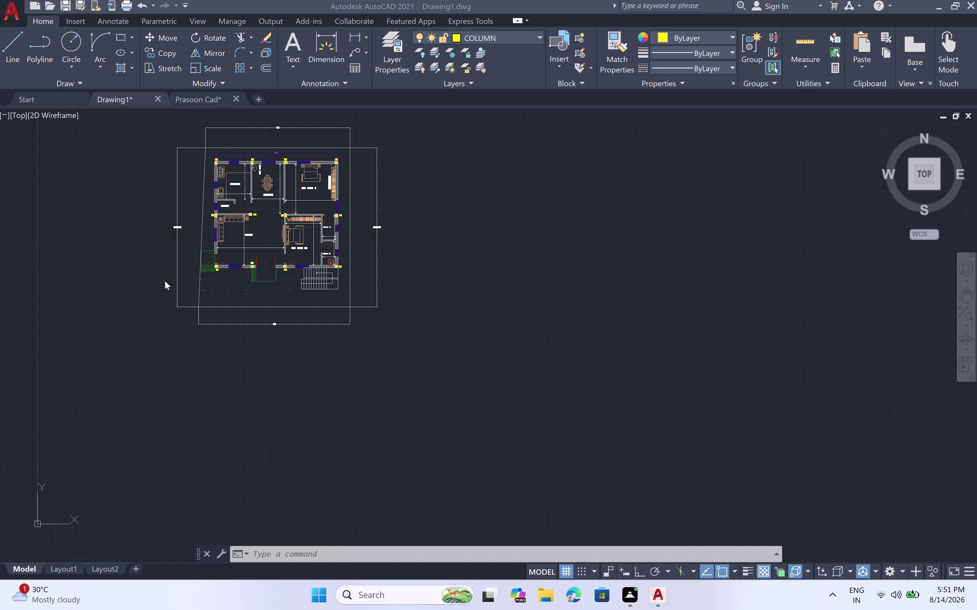
Zoom out to the full plan, then zoom in on the bottom-wall opening between the C3 columns.
scroll(up, 3)
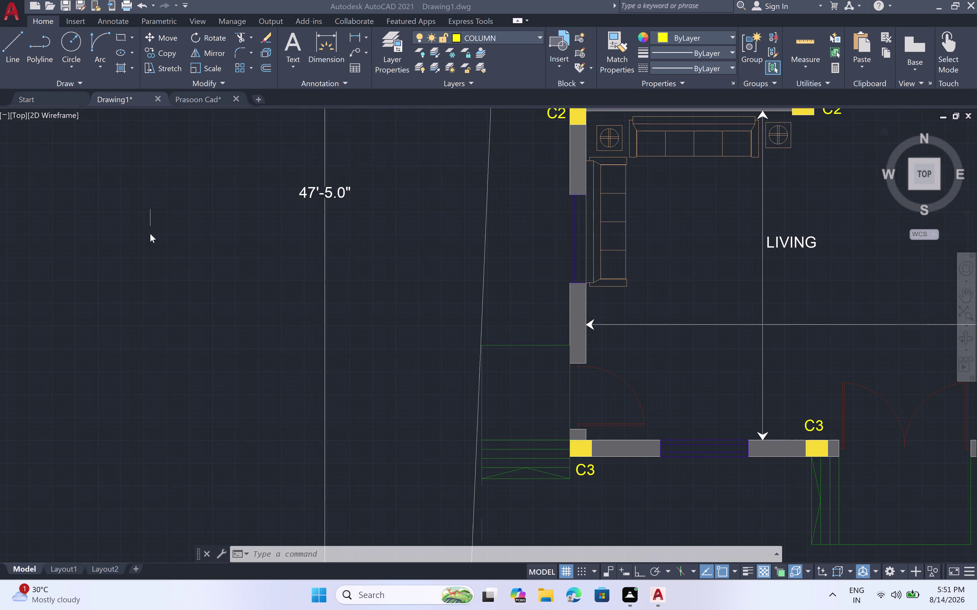
scroll(up, 3)
scroll(down, 3)
scroll(down, 3)
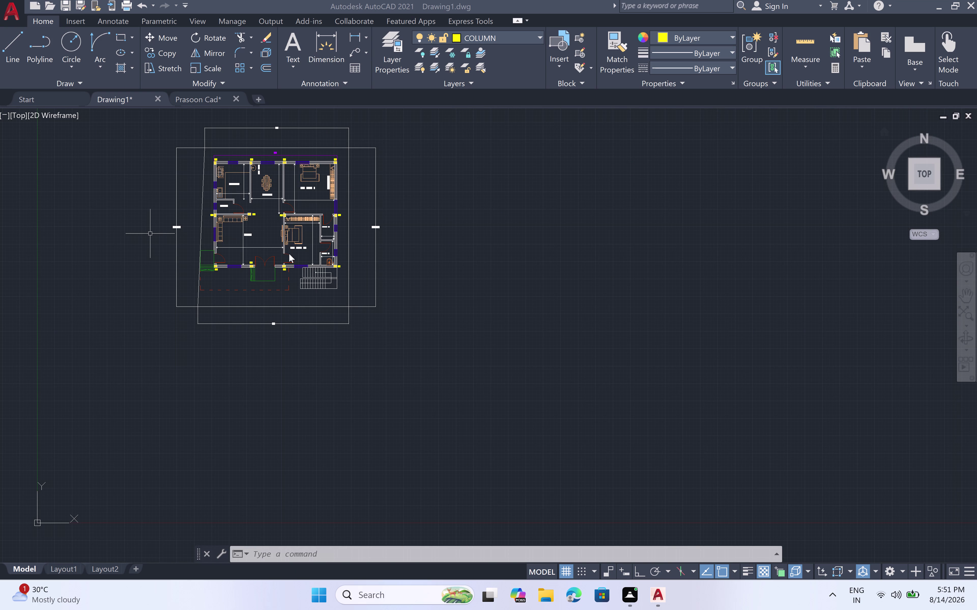
scroll(up, 3)
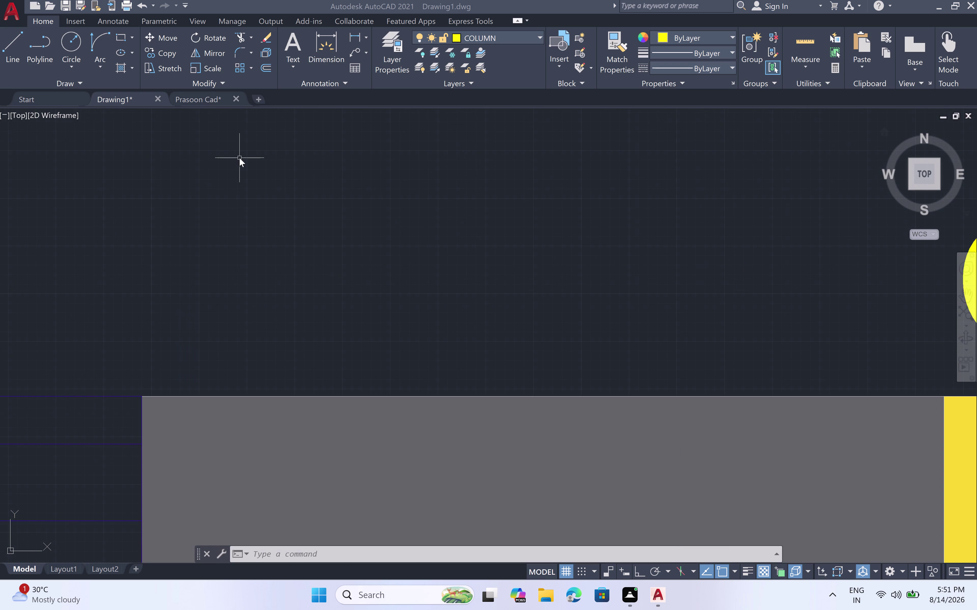
scroll(down, 3)
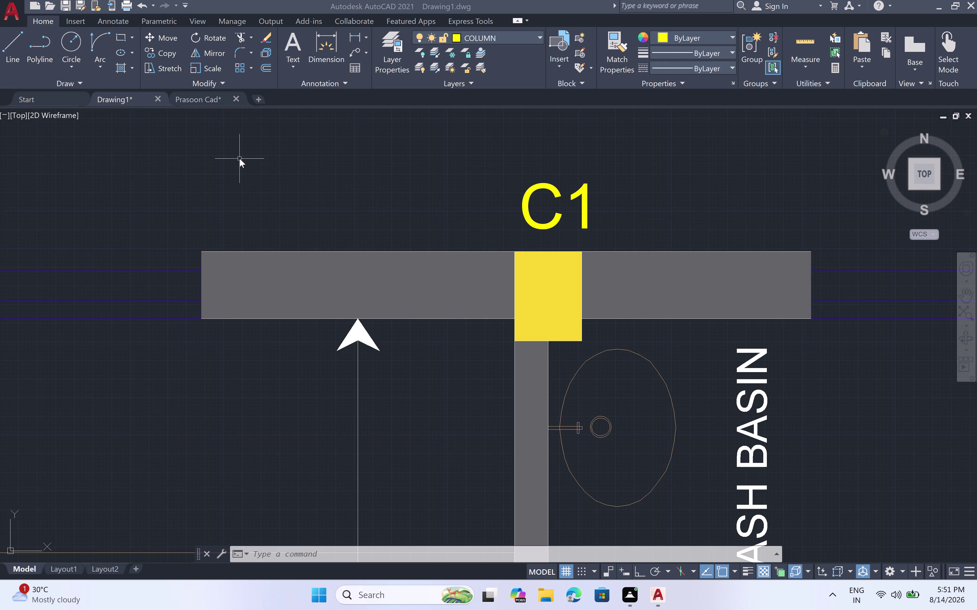
scroll(down, 3)
scroll(down, 3)
scroll(down, 3)
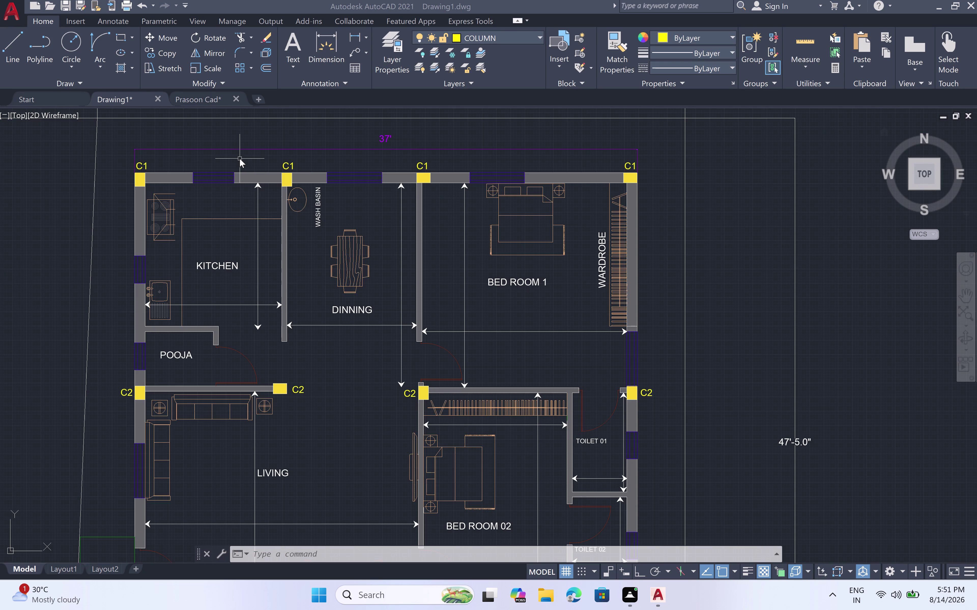
scroll(up, 3)
scroll(down, 3)
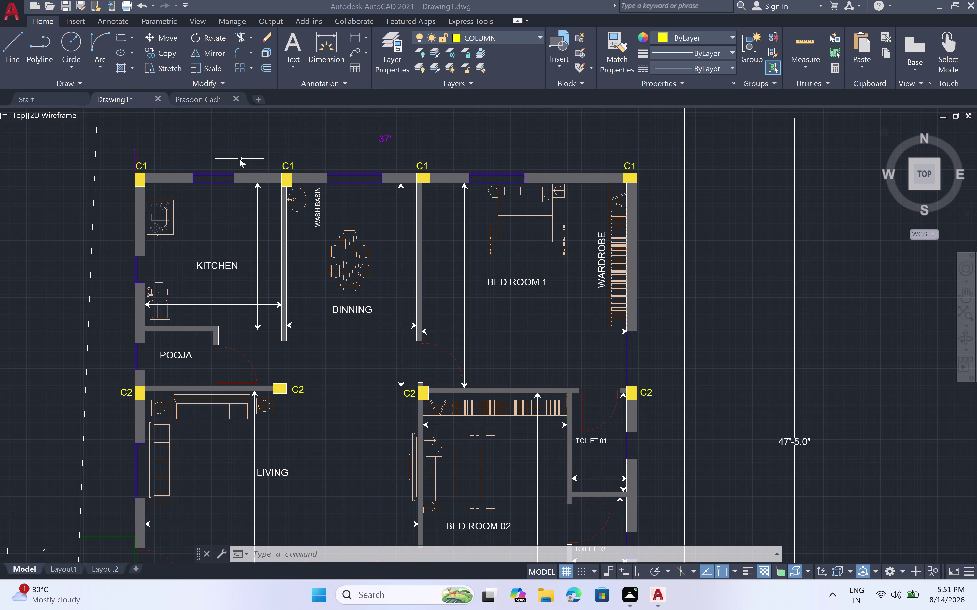
scroll(up, 3)
scroll(down, 3)
scroll(down, 3)
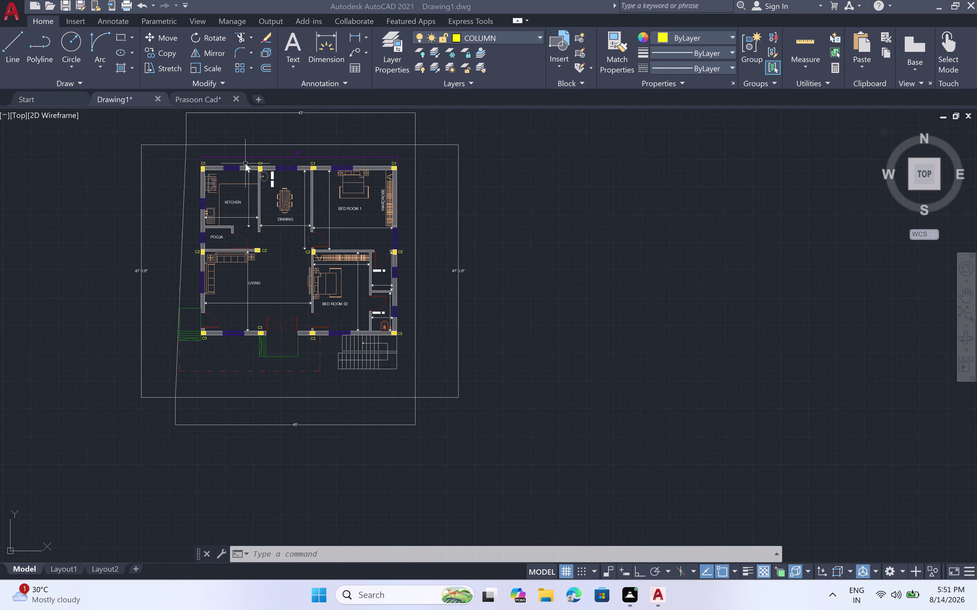
scroll(down, 3)
scroll(up, 3)
scroll(down, 3)
scroll(up, 3)
scroll(down, 3)
scroll(up, 3)
scroll(down, 3)
scroll(up, 3)
scroll(down, 3)
scroll(up, 3)
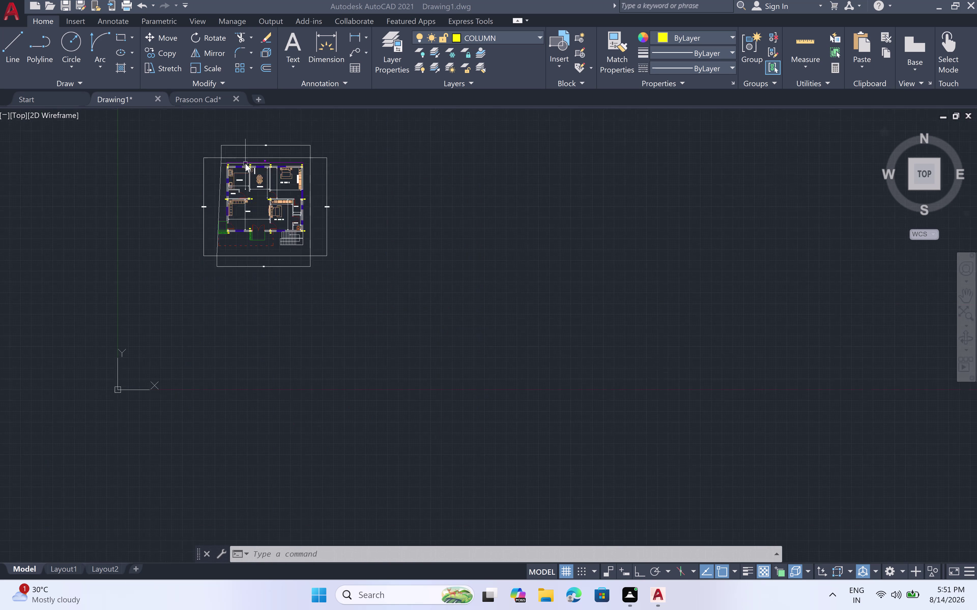
scroll(up, 3)
scroll(down, 3)
scroll(up, 3)
scroll(down, 3)
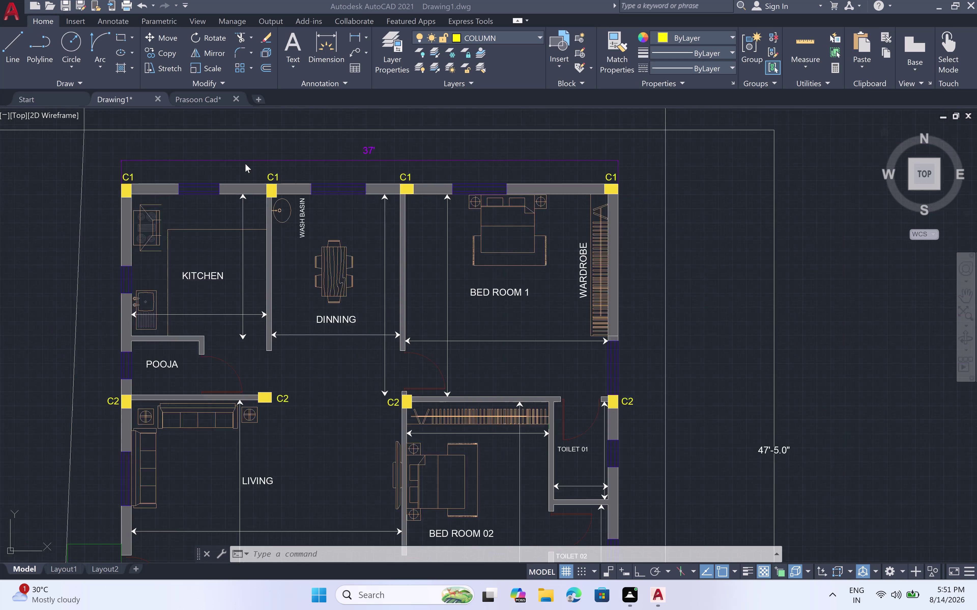
scroll(up, 3)
scroll(down, 3)
scroll(up, 3)
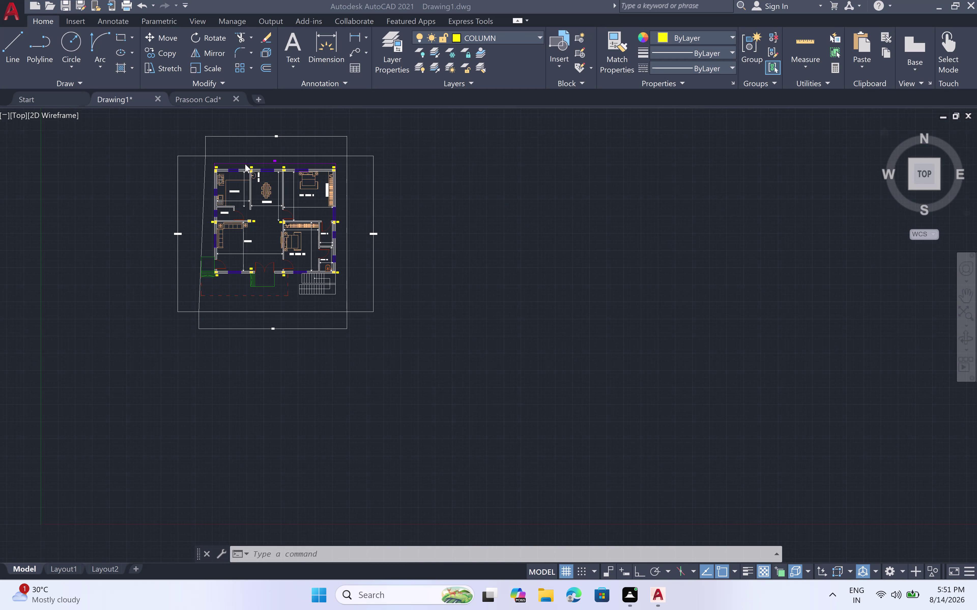
scroll(up, 3)
scroll(down, 3)
scroll(up, 3)
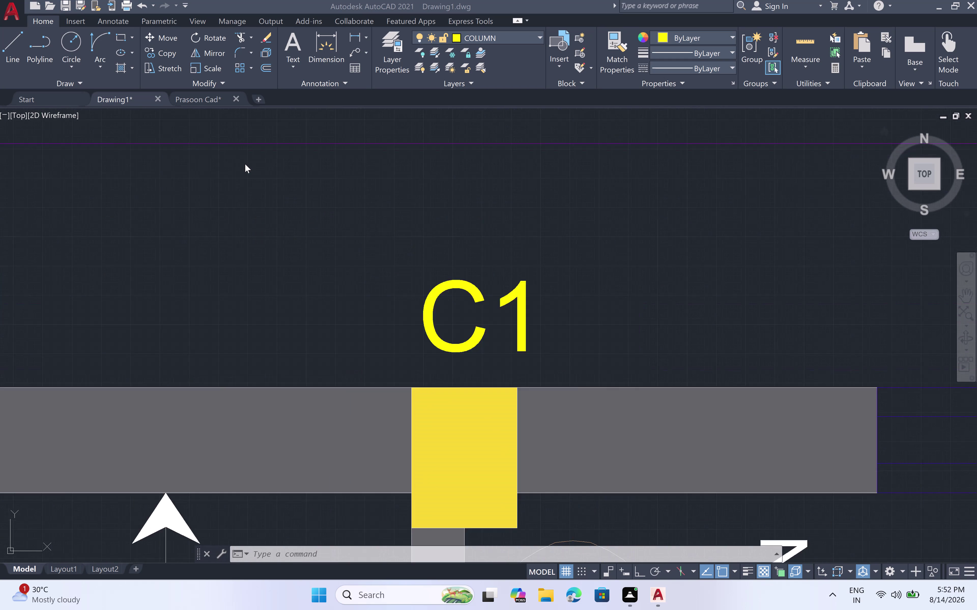
scroll(down, 3)
scroll(up, 3)
scroll(down, 3)
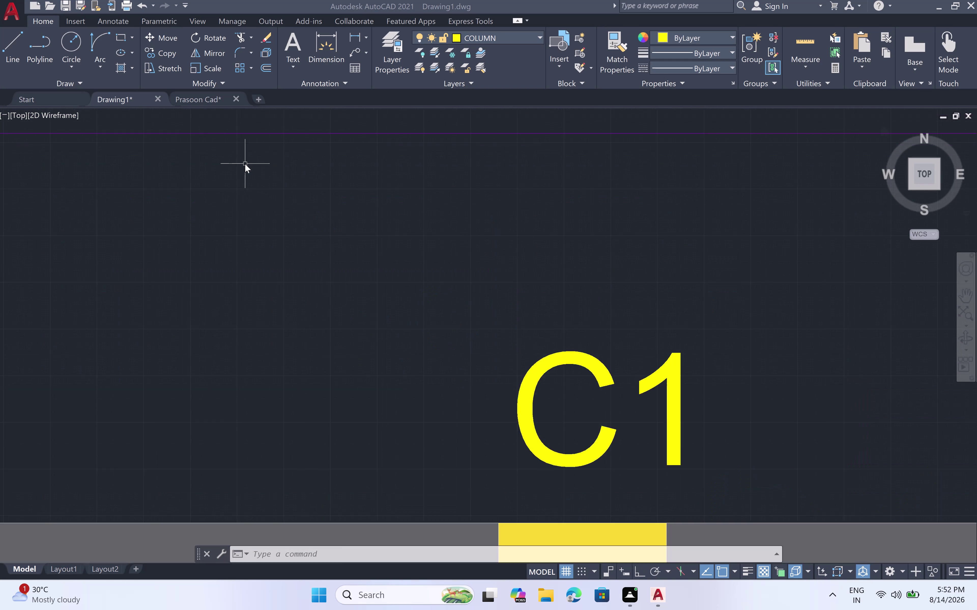
scroll(down, 3)
scroll(up, 3)
scroll(down, 3)
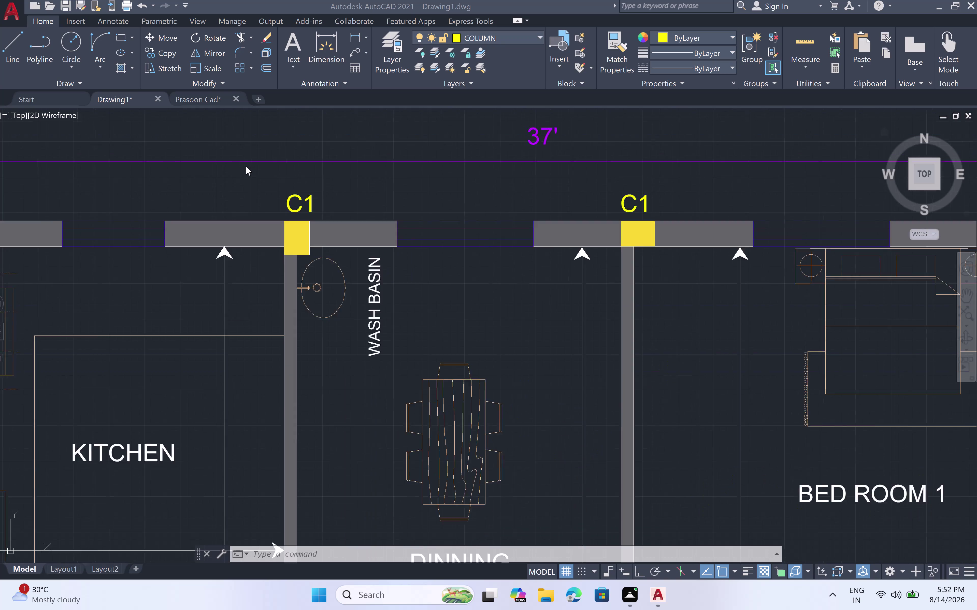
scroll(up, 3)
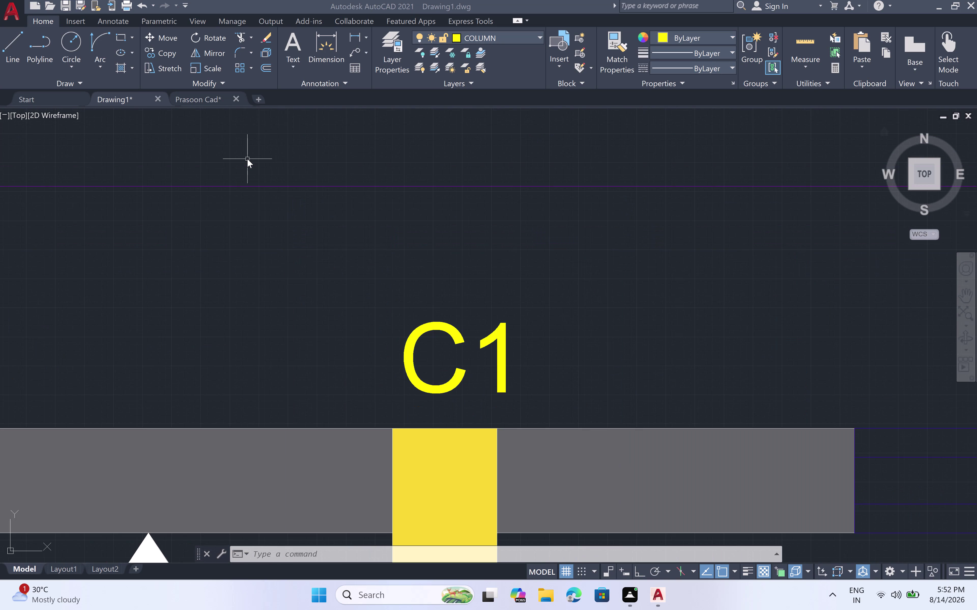
scroll(up, 3)
scroll(up, 3)
scroll(down, 3)
scroll(up, 3)
scroll(down, 3)
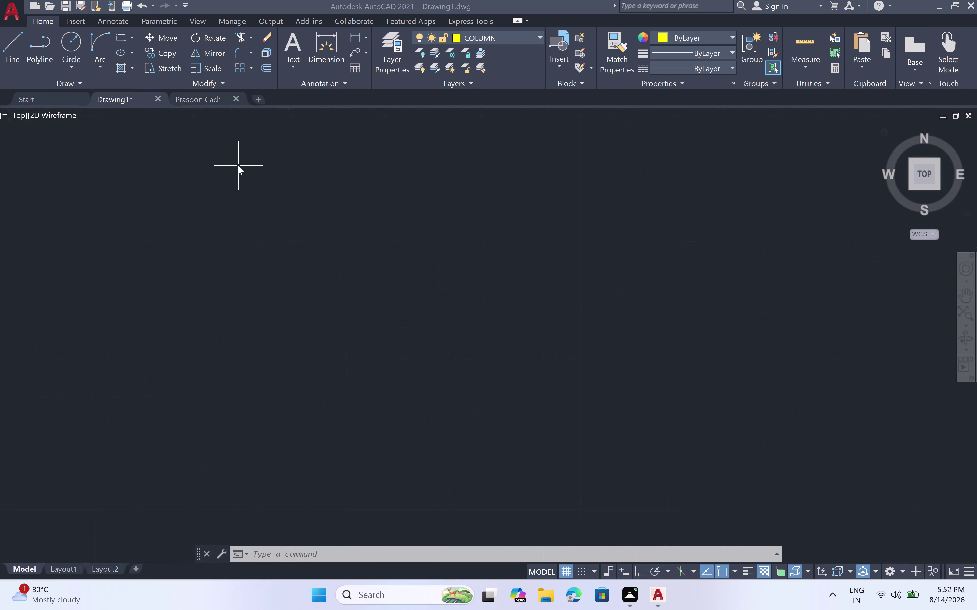
scroll(down, 3)
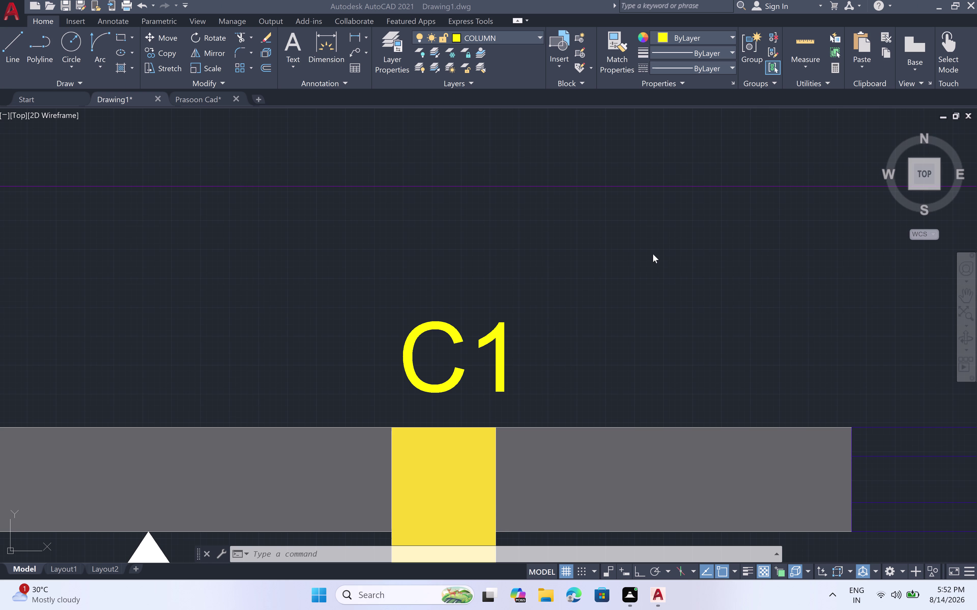
scroll(down, 3)
scroll(down, 3)
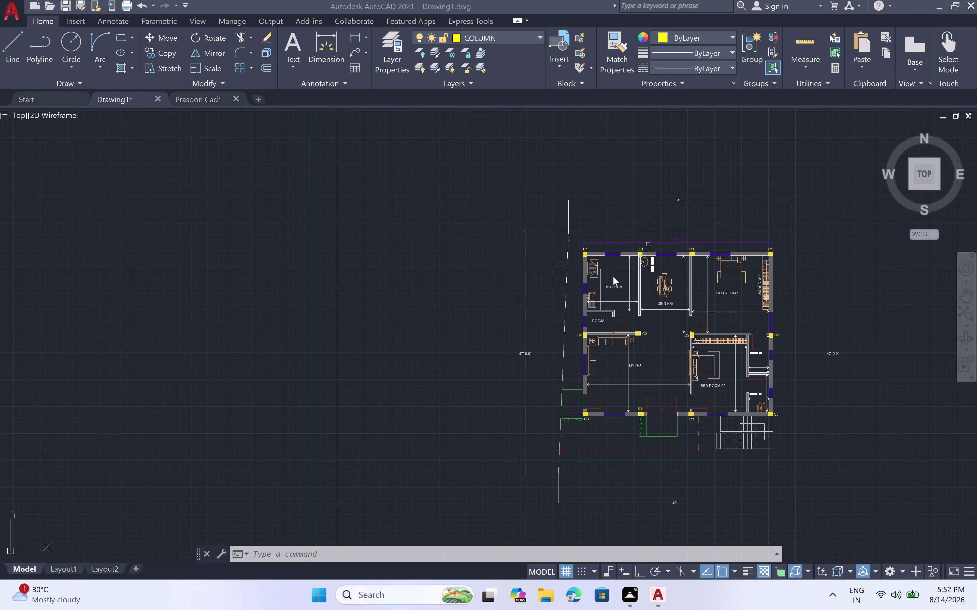
scroll(up, 3)
scroll(down, 3)
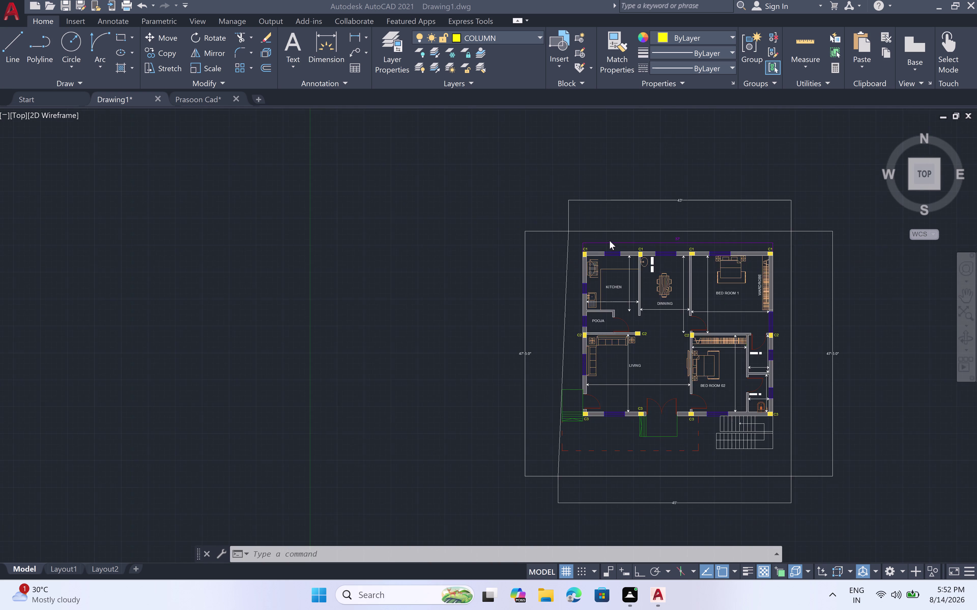
scroll(up, 3)
scroll(up, 3)
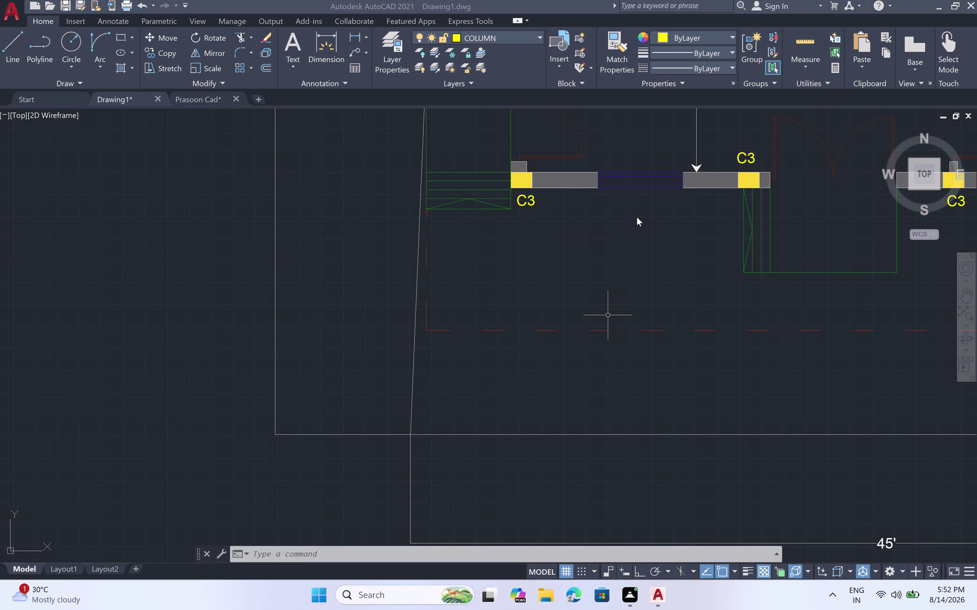
scroll(down, 3)
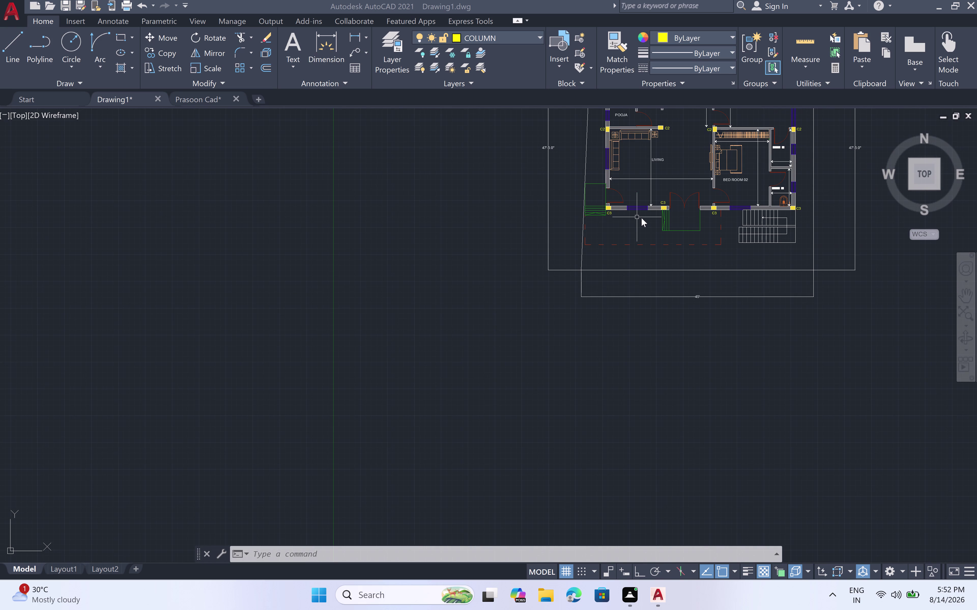
scroll(up, 3)
scroll(up, 3)
Start the multiline text command with MT.
text(M)
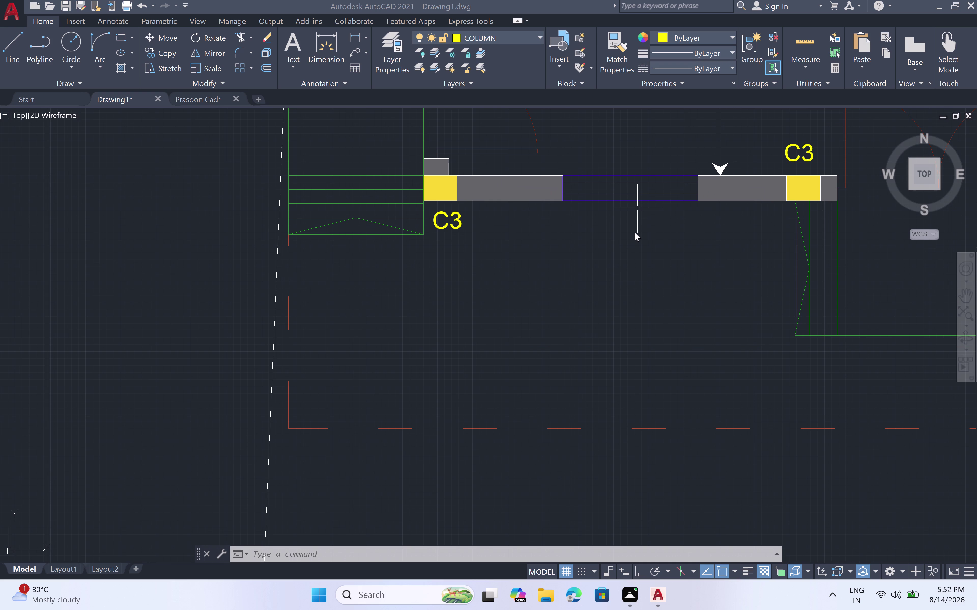
text(T)
key(space)
Draw a text box near the C3 opening and type W1.
click(263, 553)
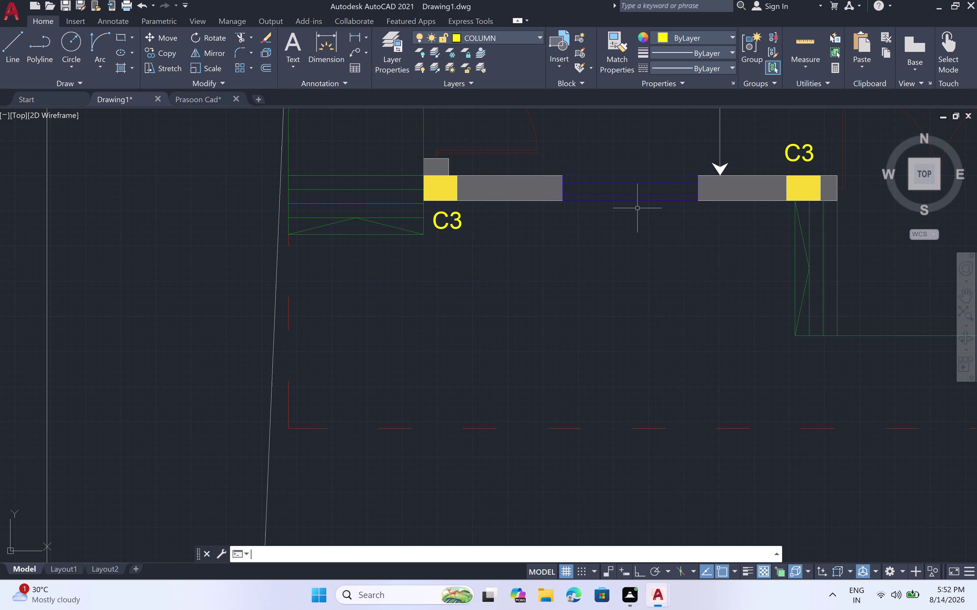
text(MT)
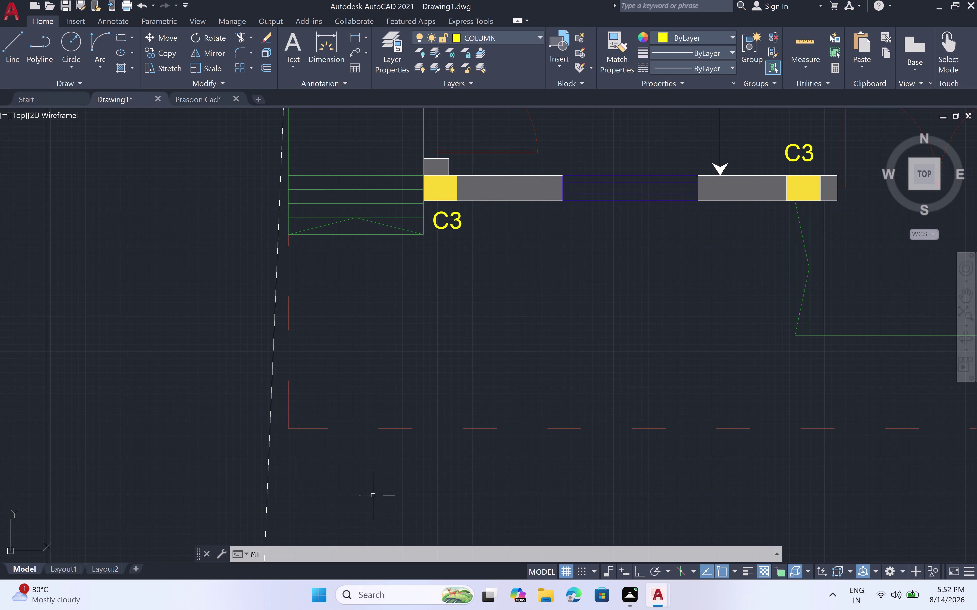
key(space)
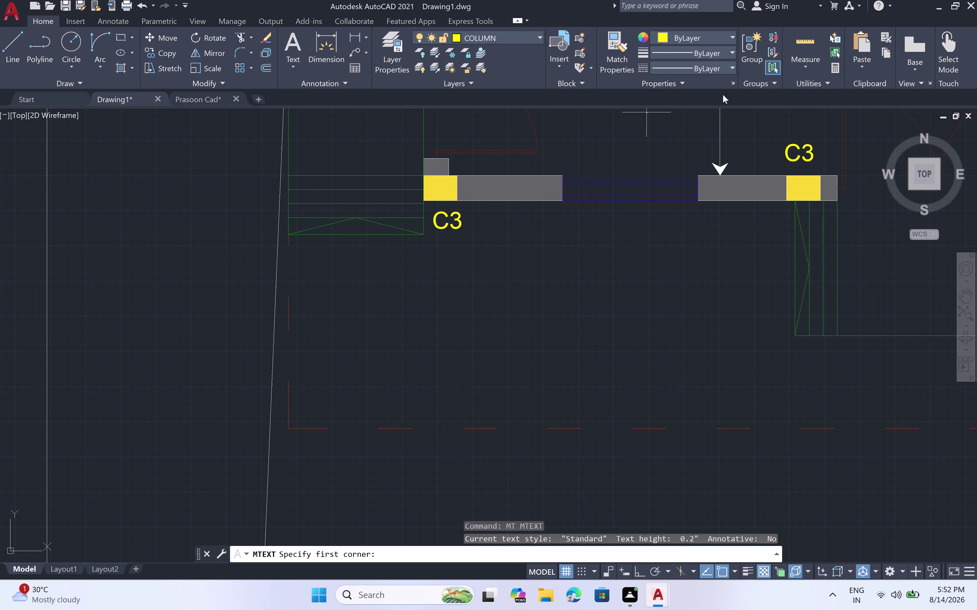
click(599, 219)
click(655, 259)
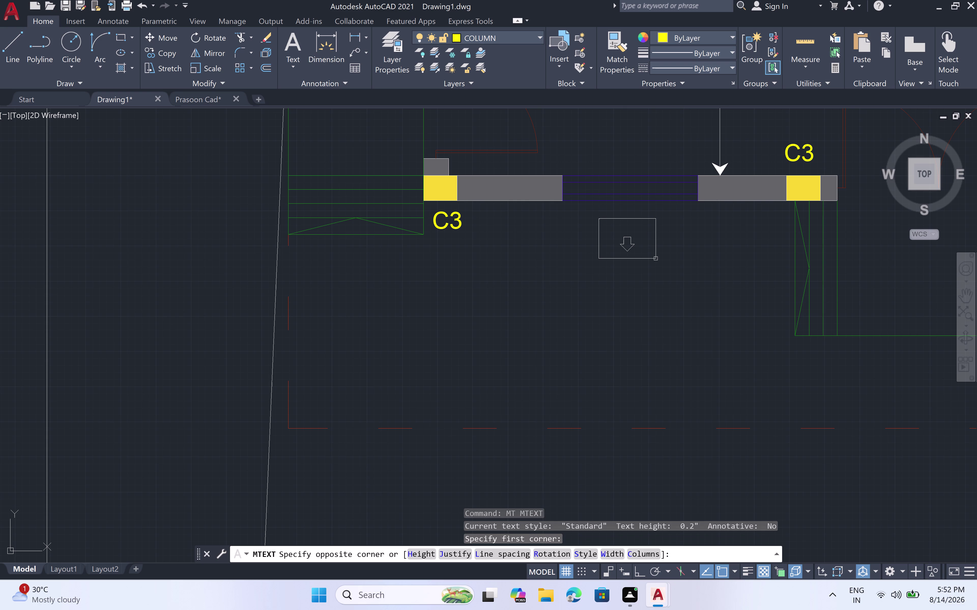
key(w)
key(1)
key(space)
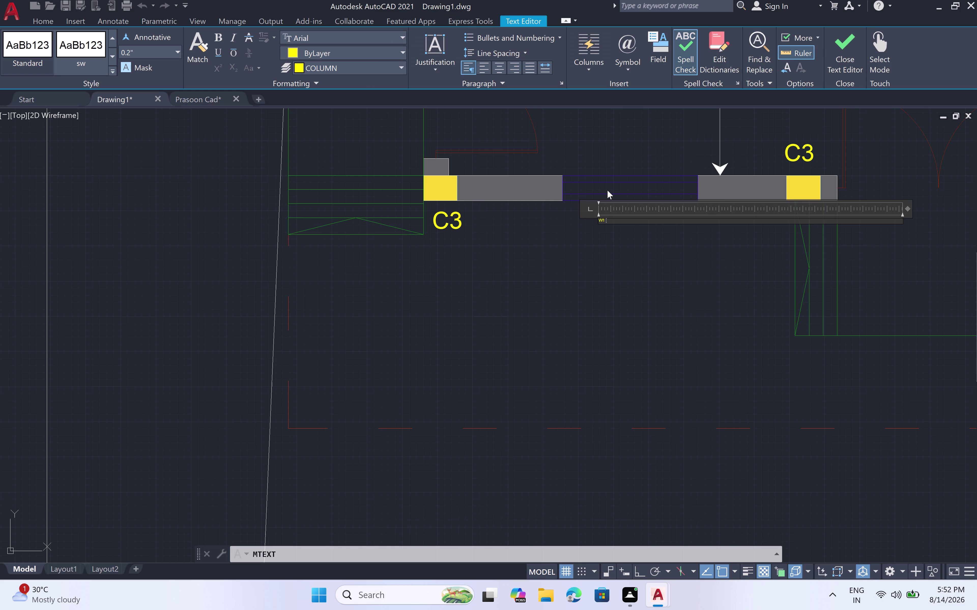
Erase the W1 text and close the editor, leaving the plan unchanged.
key(BackSpace)
key(BackSpace)
key(BackSpace)
key(Escape)
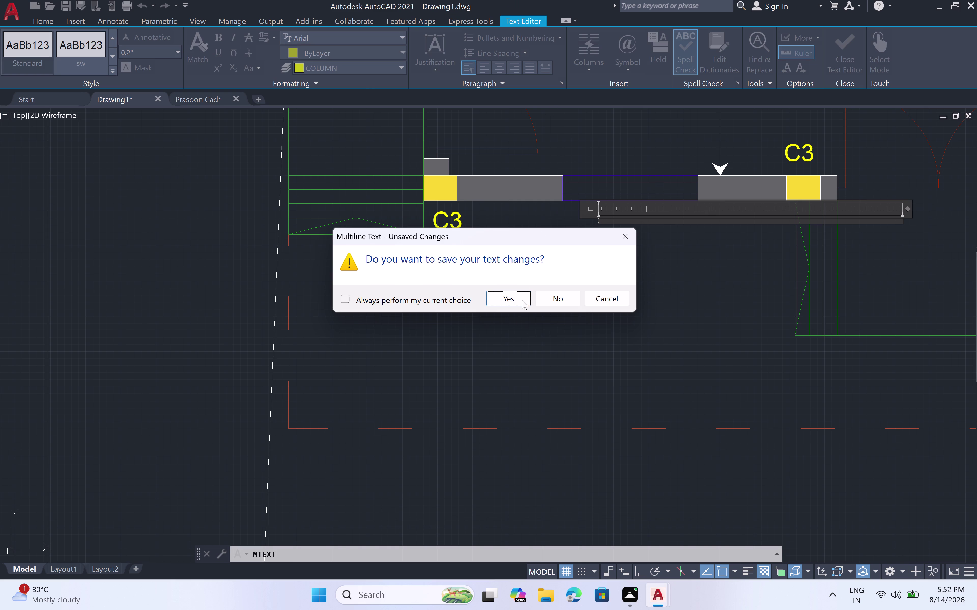
click(506, 302)
click(505, 300)
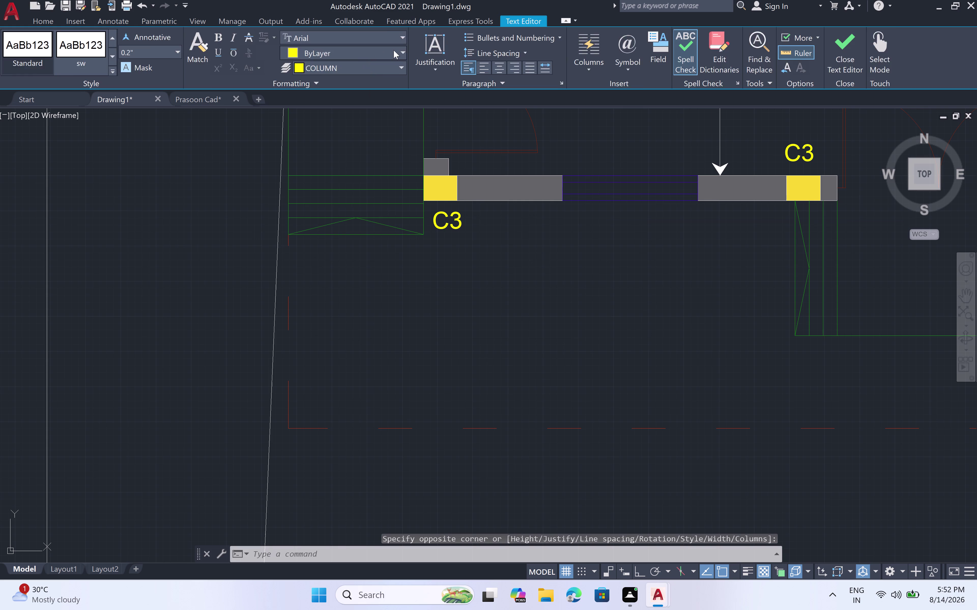
click(538, 35)
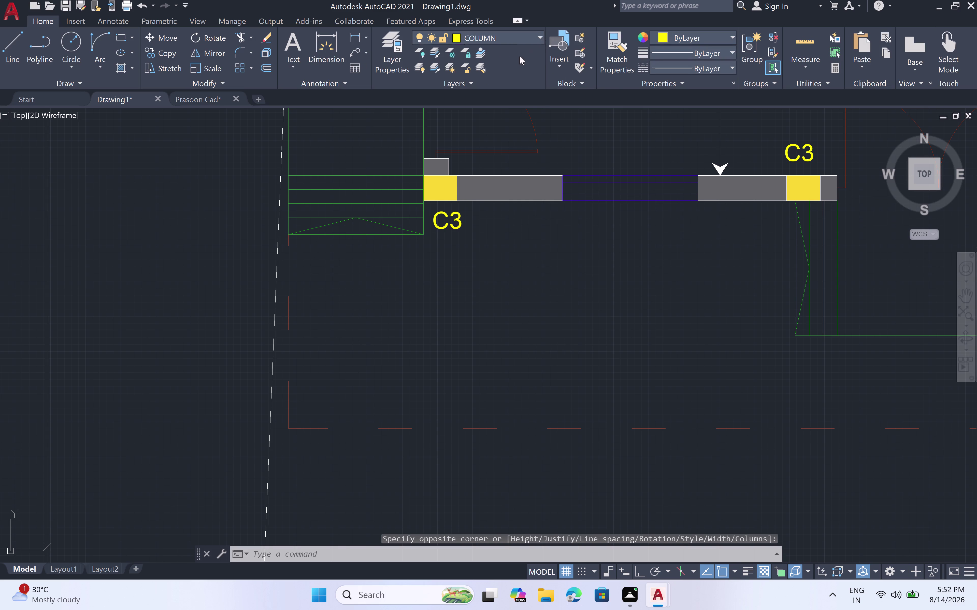
Make window the current layer and place a W1 multiline text label below the opening.
click(495, 194)
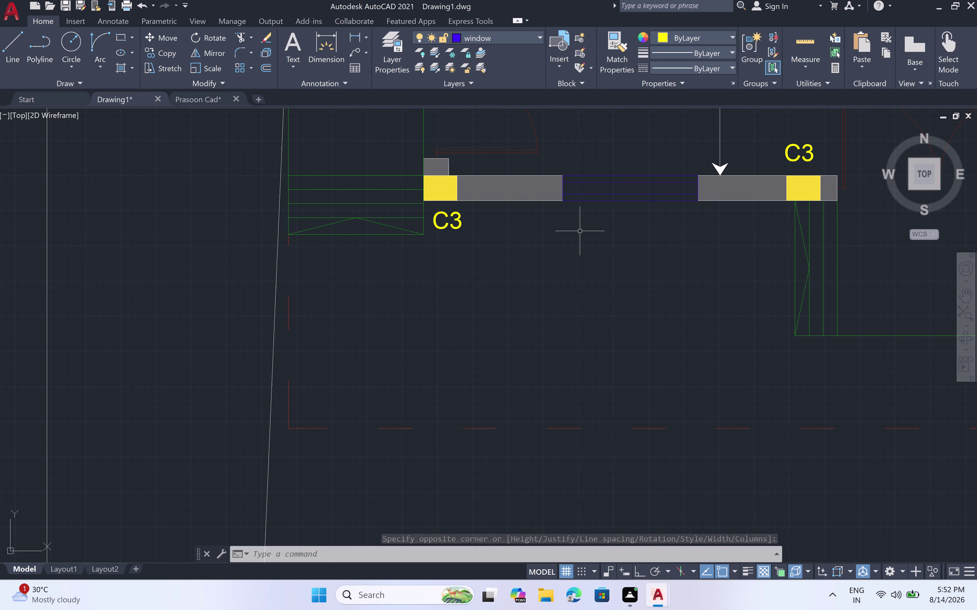
key(m)
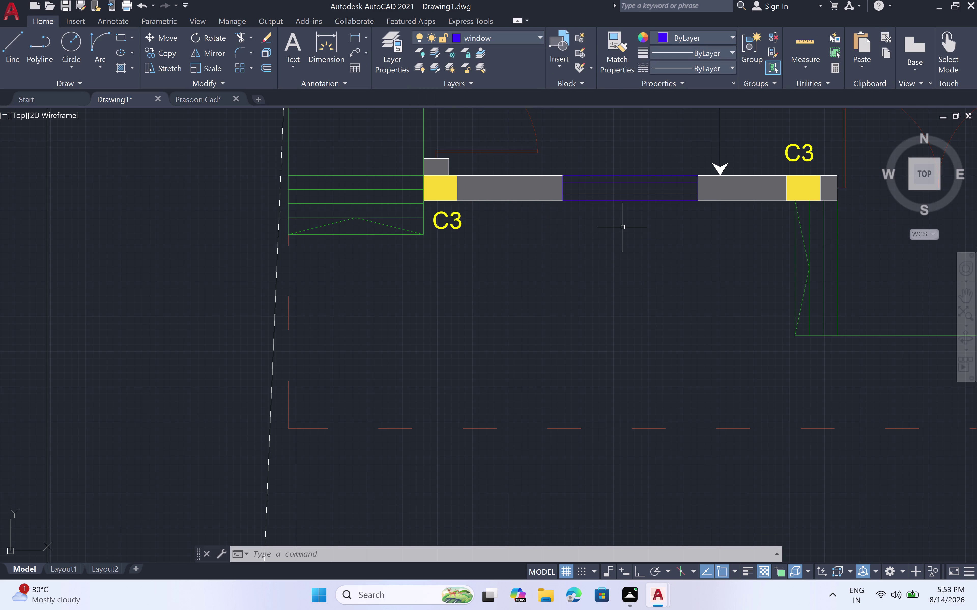
key(t)
key(space)
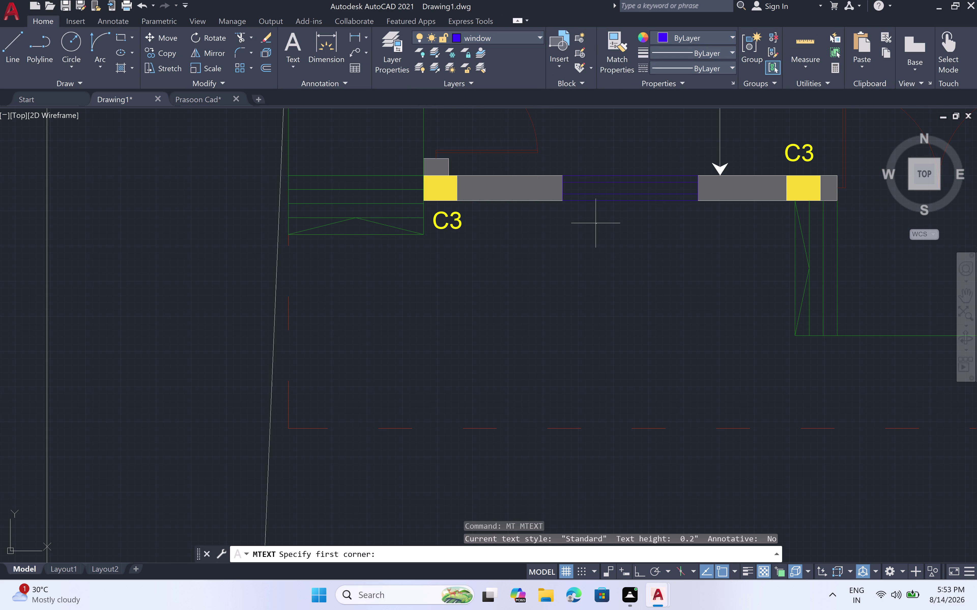
drag(593, 222, 596, 223)
click(662, 267)
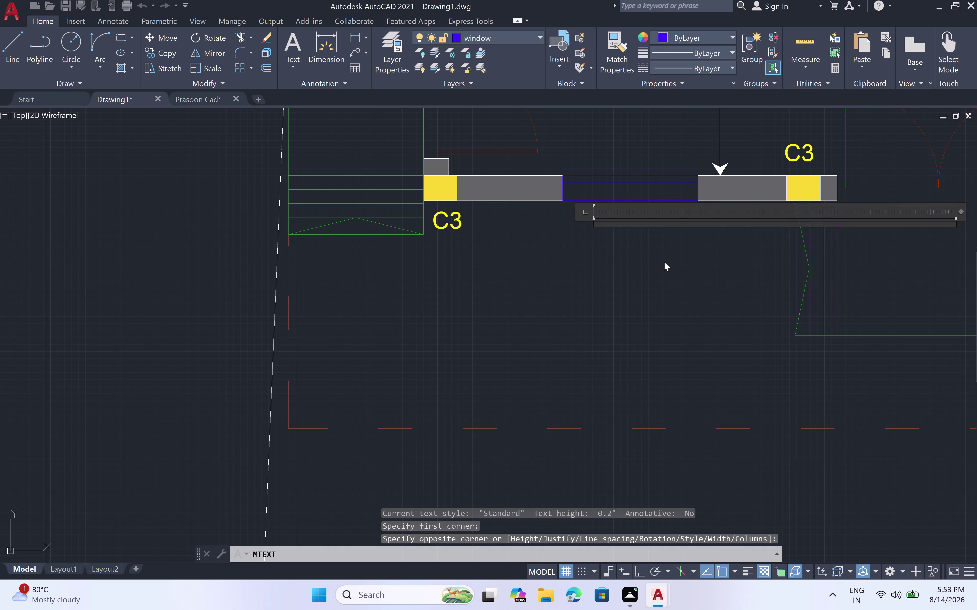
text(W1)
key(space)
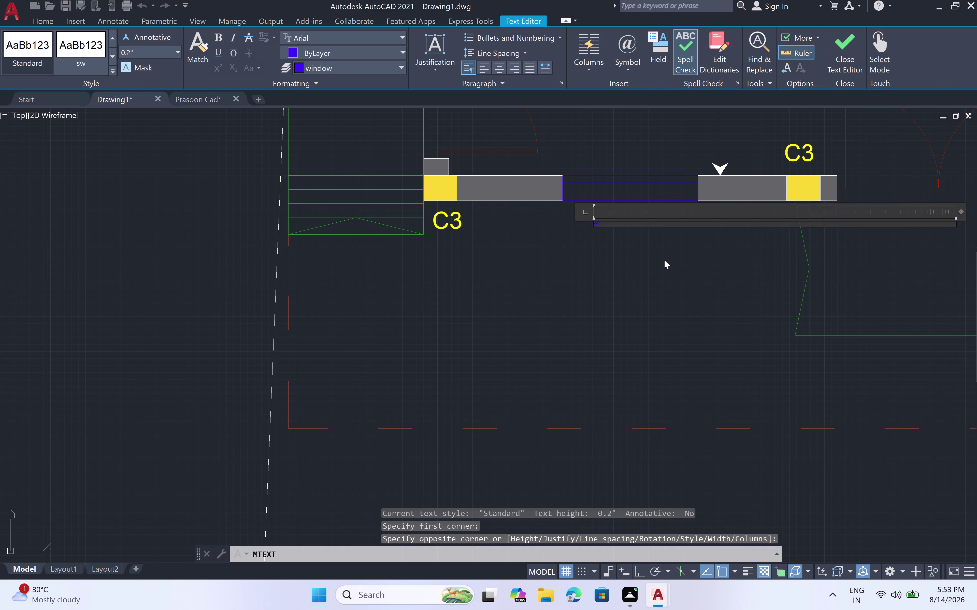
click(639, 250)
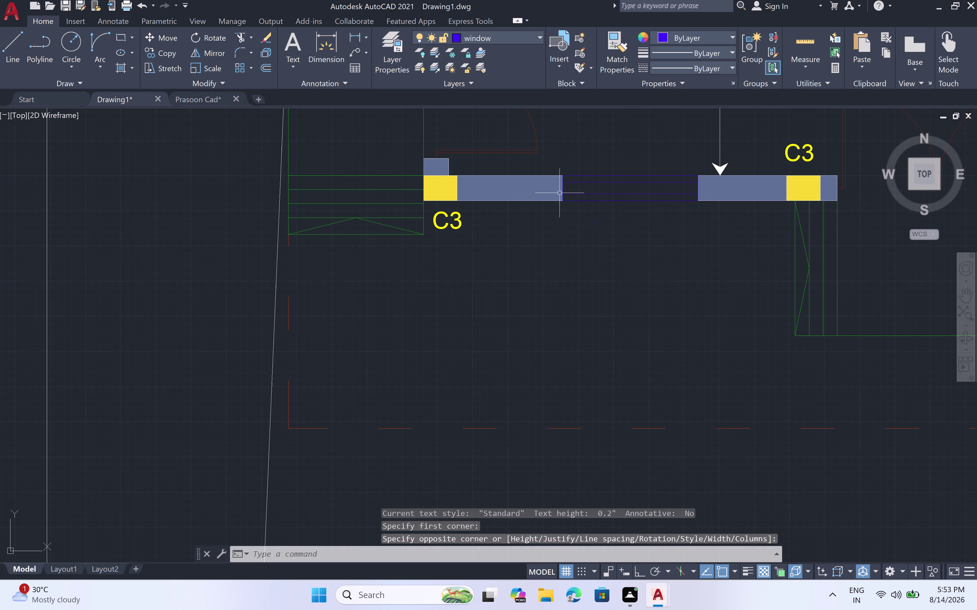
Select the W1 label and show its Properties.
scroll(up, 3)
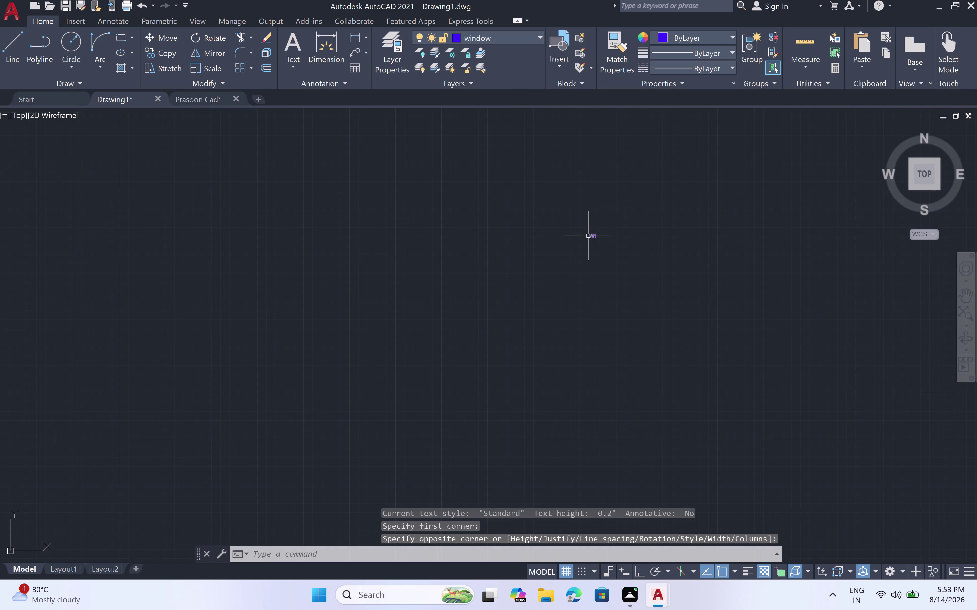
click(588, 236)
right_click(659, 221)
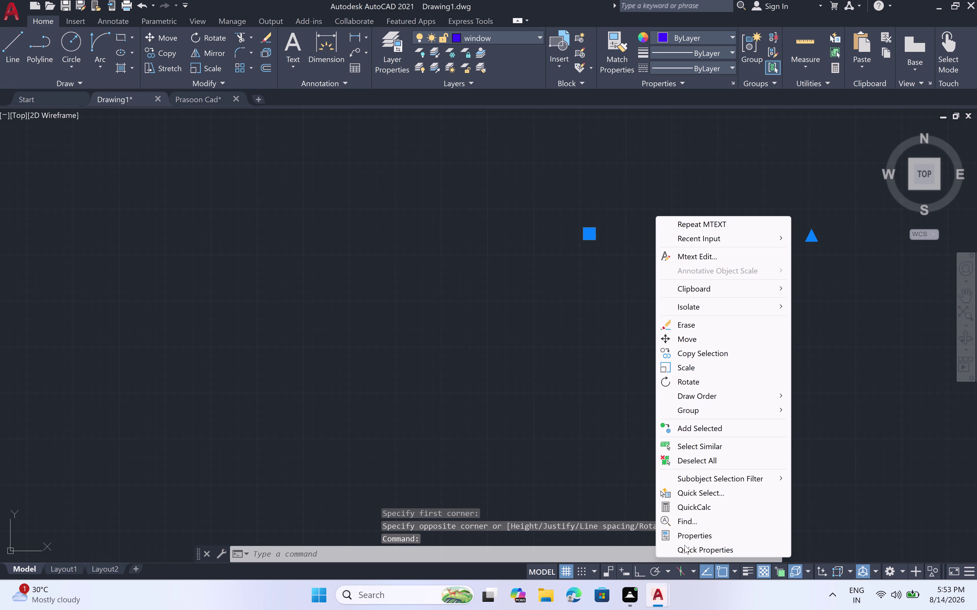
click(685, 535)
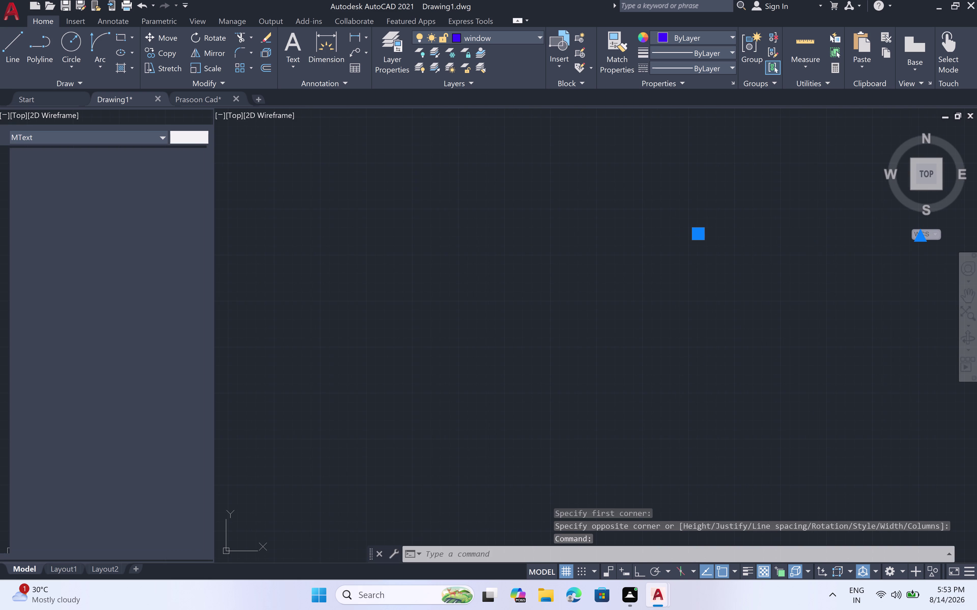
Change the W1 label's text height to 6" in Properties, then deselect it.
click(156, 375)
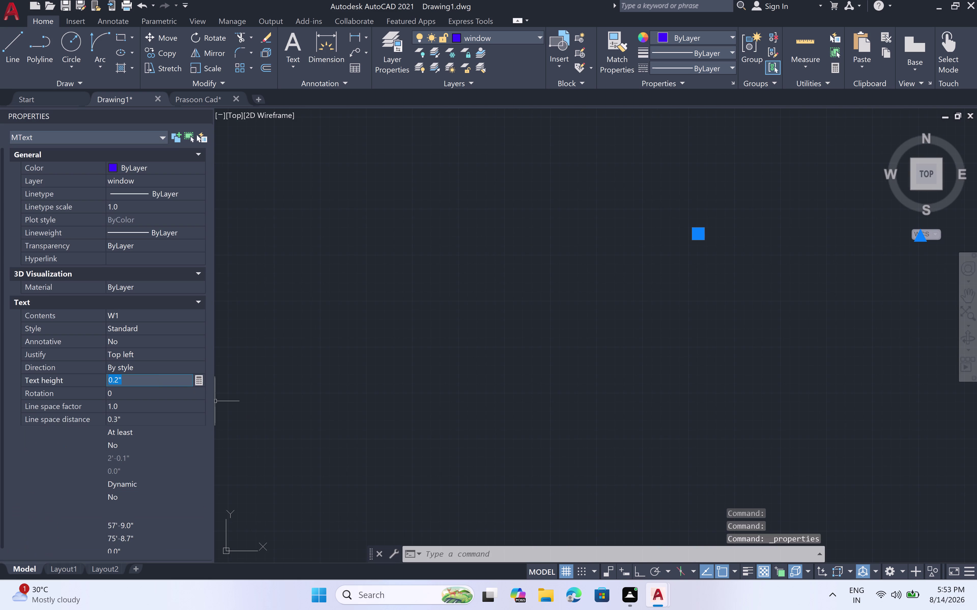
key(BackSpace)
key(BackSpace)
key(BackSpace)
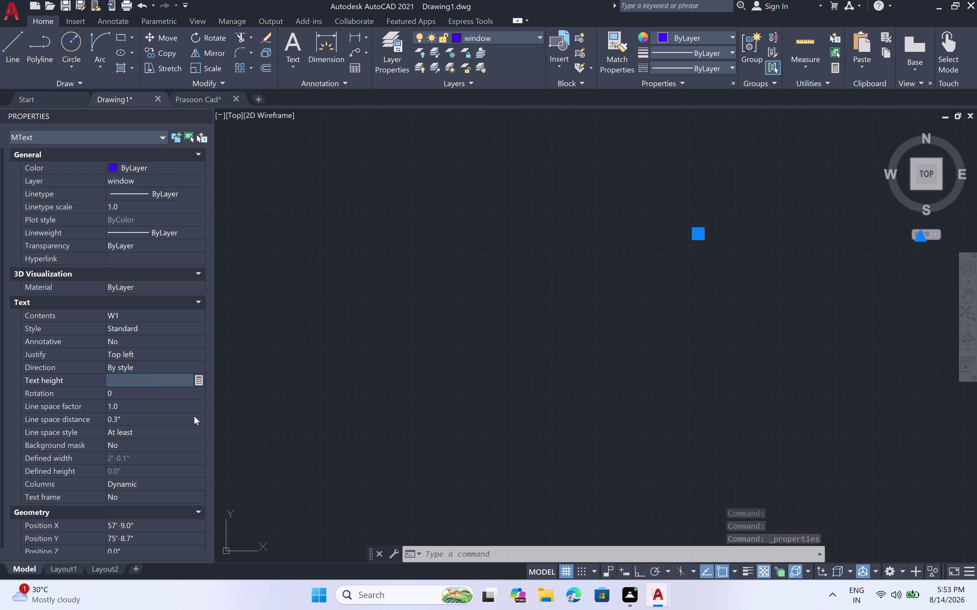
key(6)
text(")
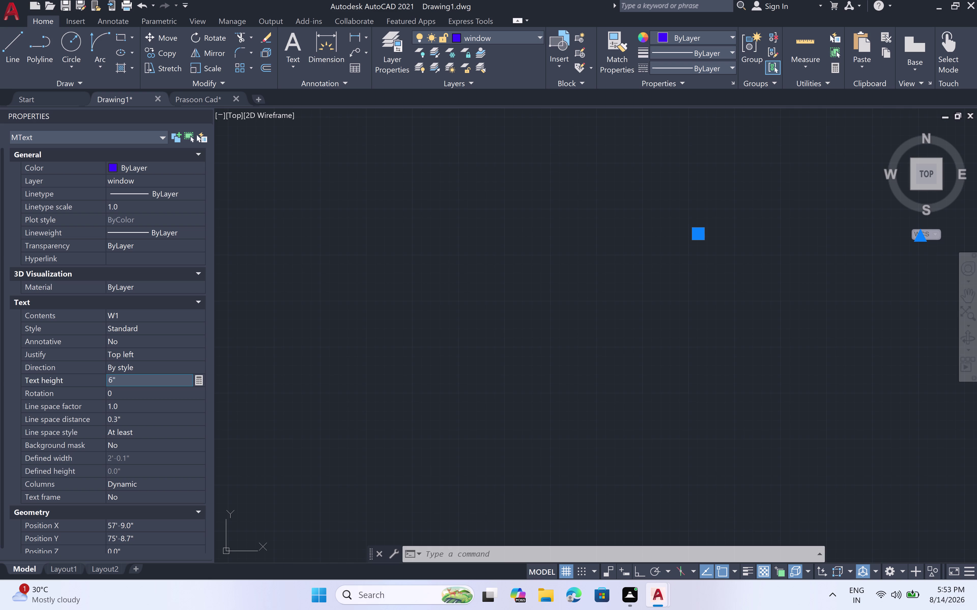
key(space)
click(514, 410)
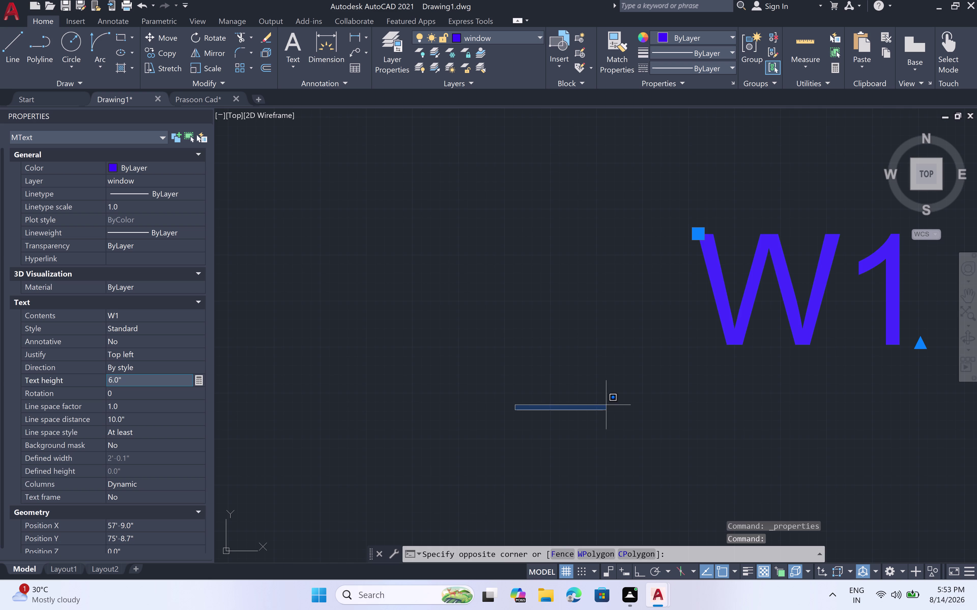
scroll(down, 3)
key(Escape)
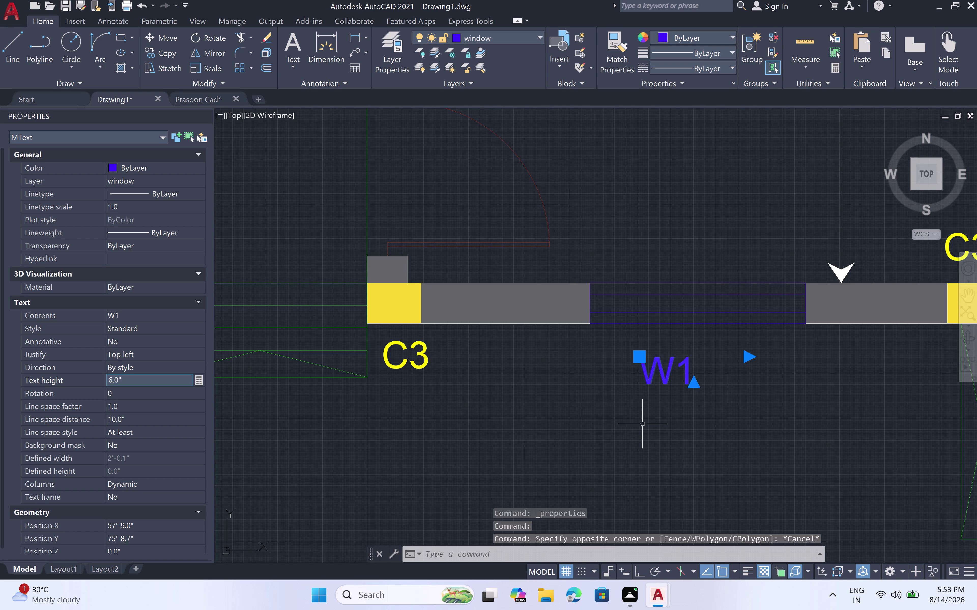
key(Escape)
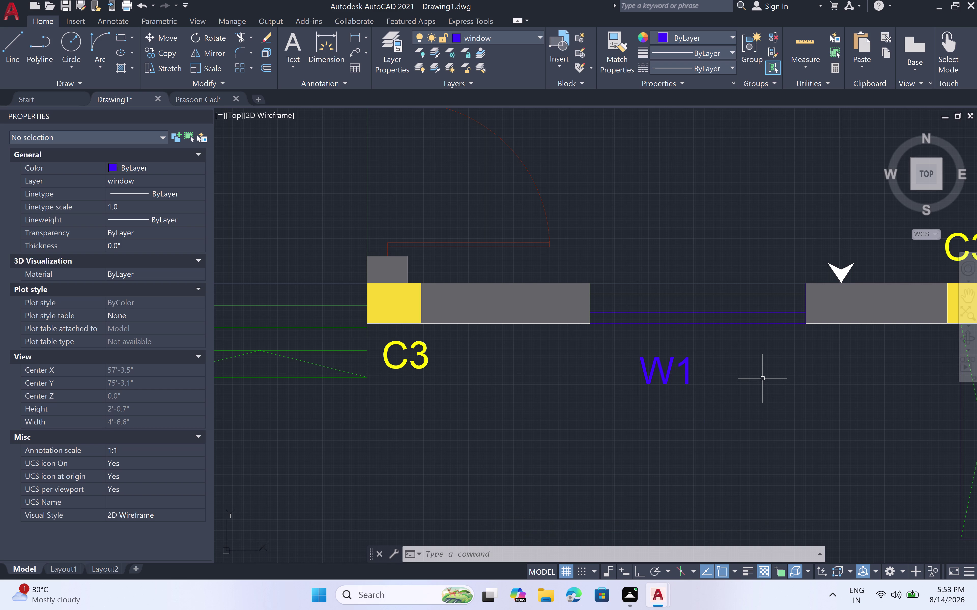
Zoom to the window beside the C3 column near Bed Room 02 and start MTEXT.
scroll(down, 3)
scroll(down, 3)
scroll(down, 3)
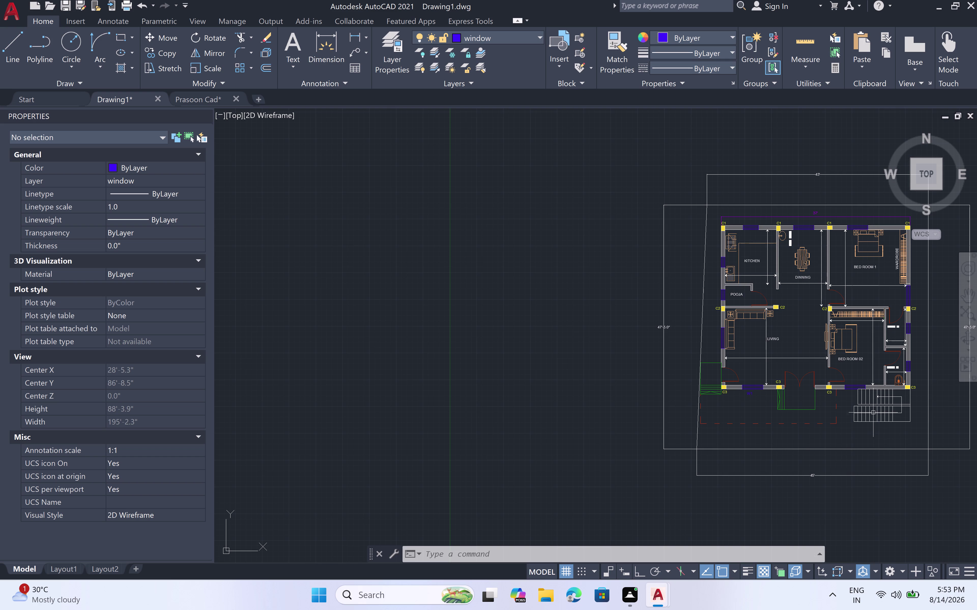
scroll(up, 3)
scroll(down, 3)
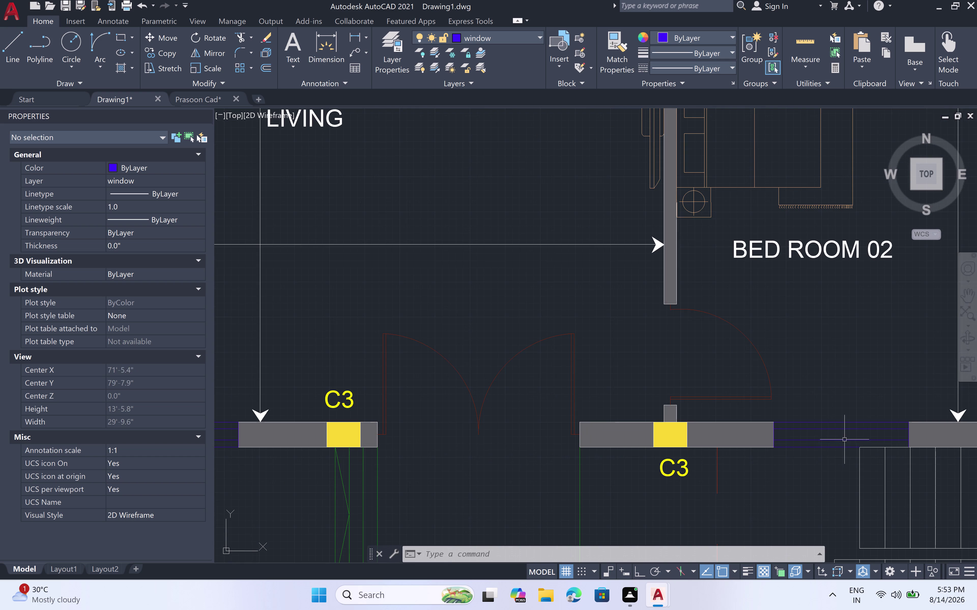
key(m)
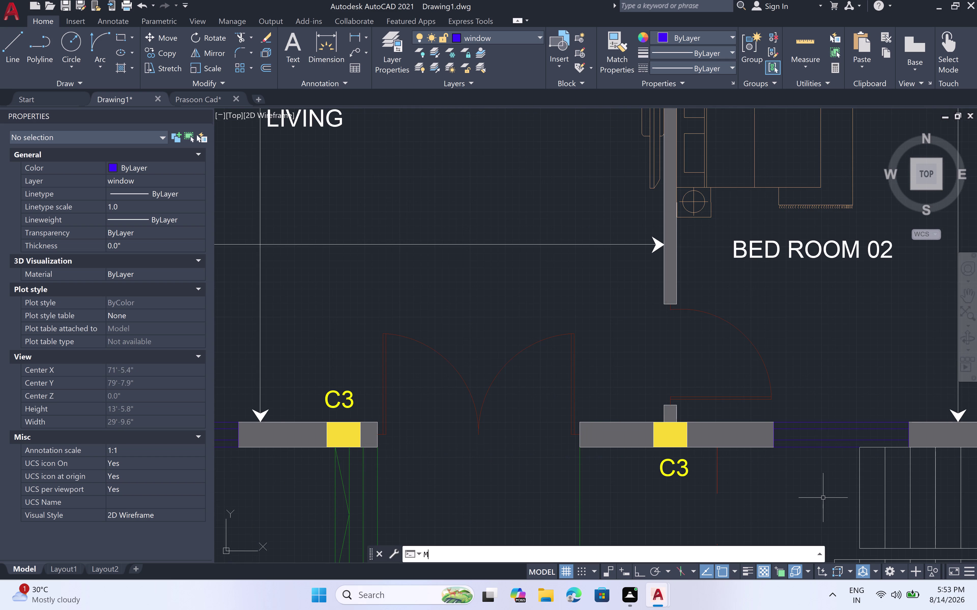
key(t)
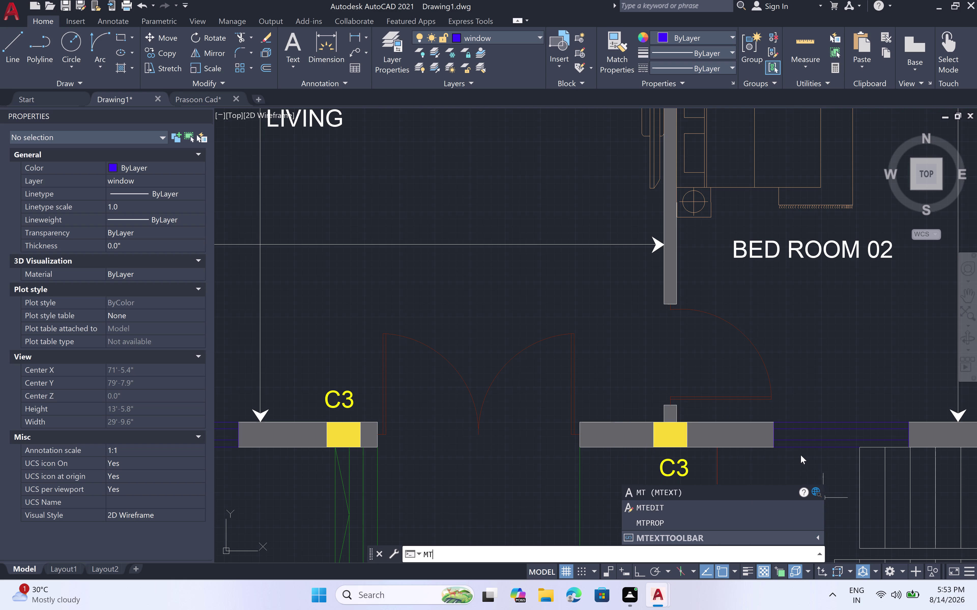
scroll(down, 3)
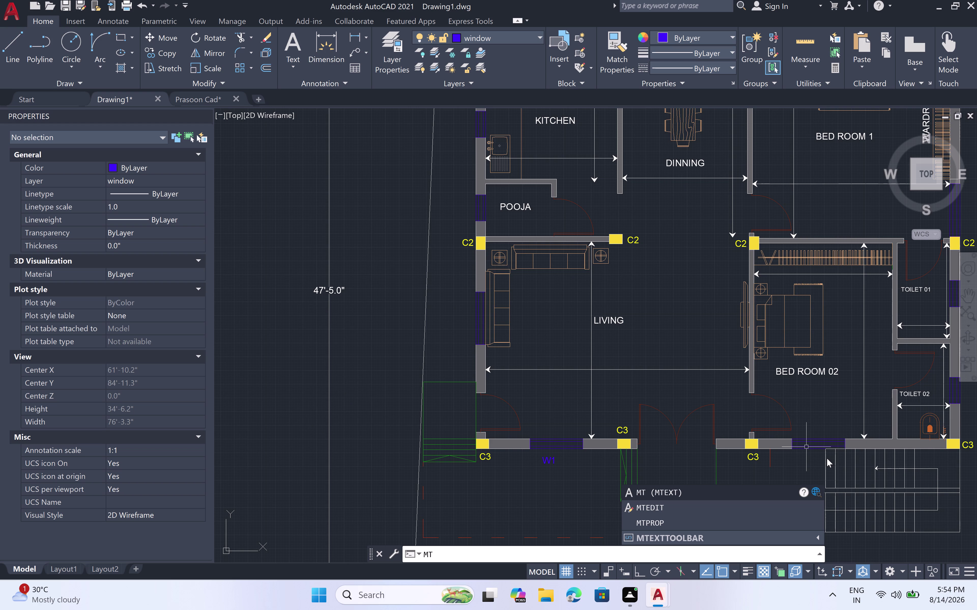
scroll(up, 3)
scroll(down, 3)
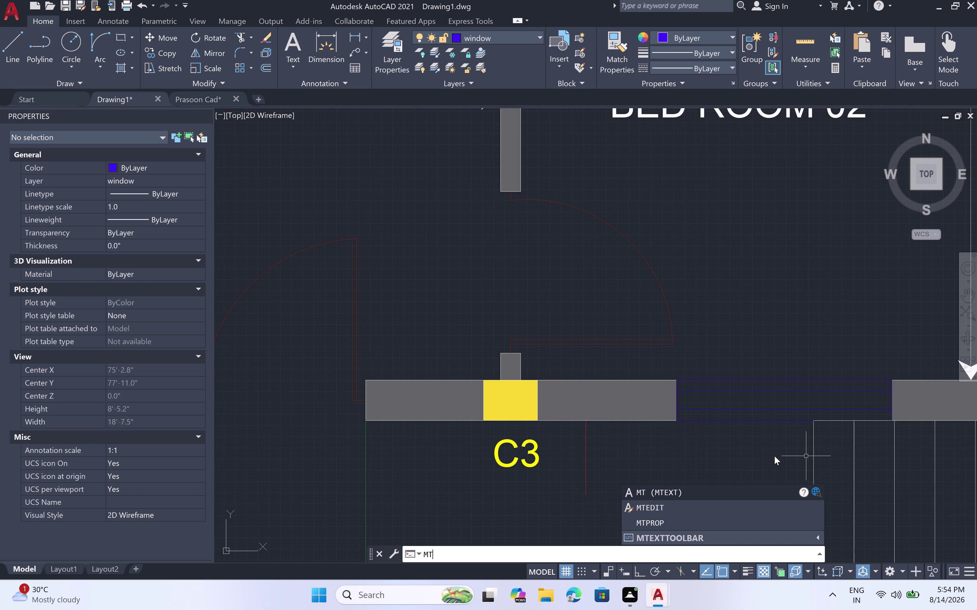
key(space)
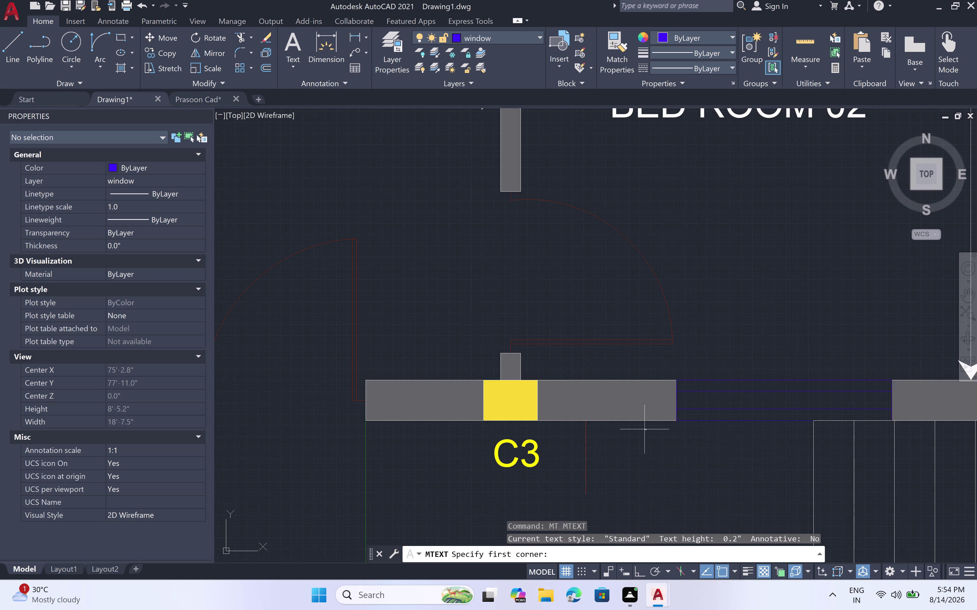
Place a W2 text label below the second window opening and select it.
click(706, 437)
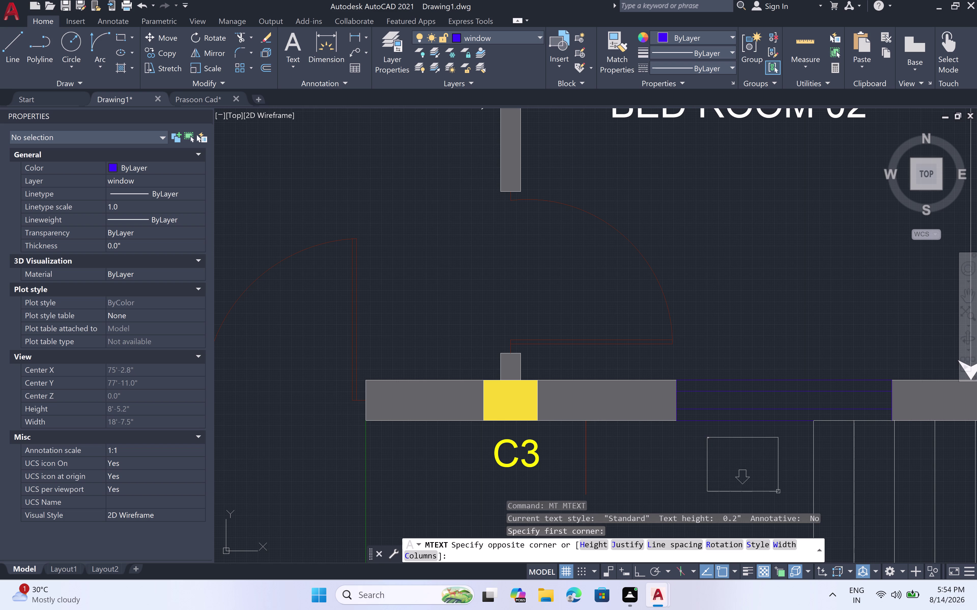
click(779, 492)
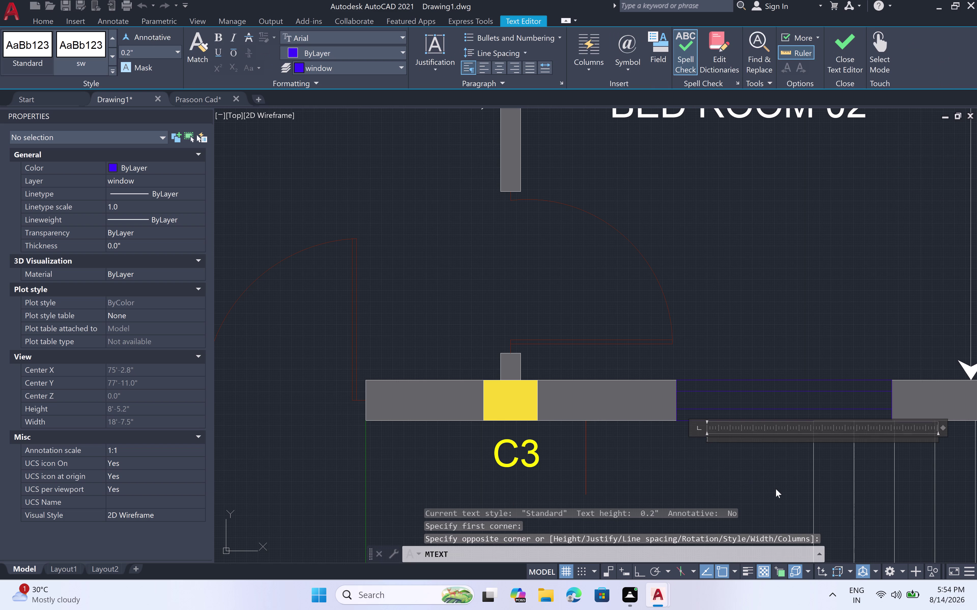
text(W2)
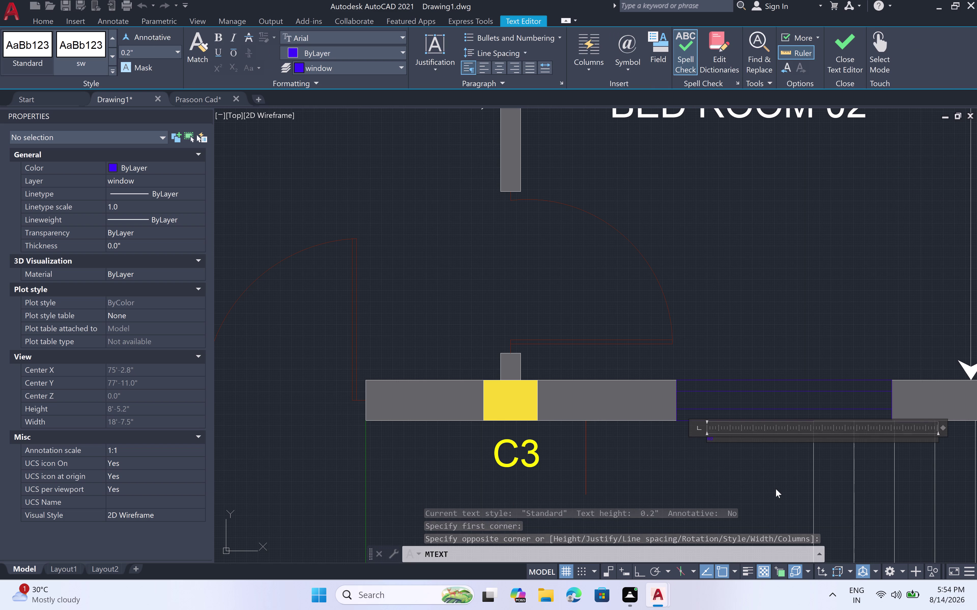
key(space)
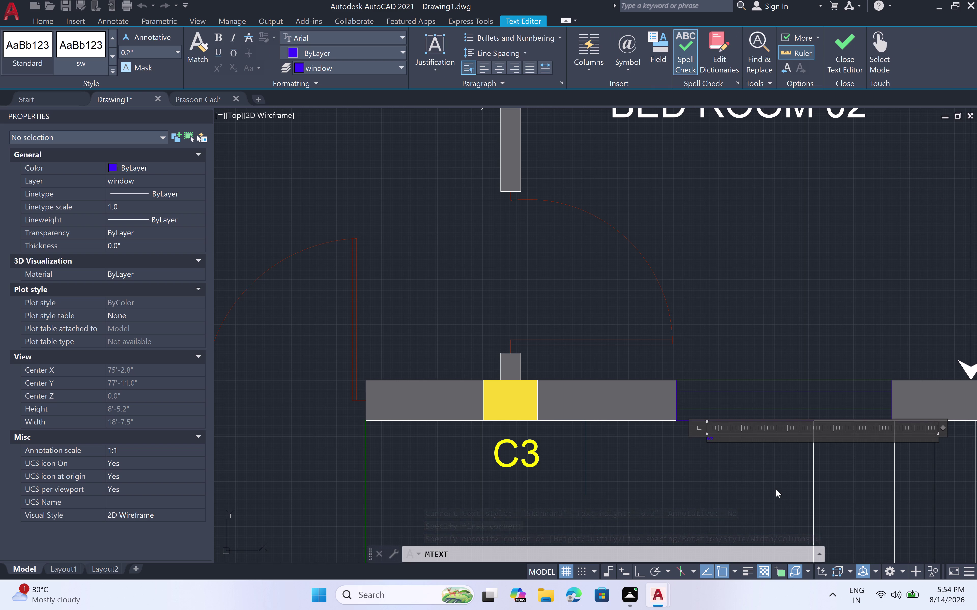
click(775, 489)
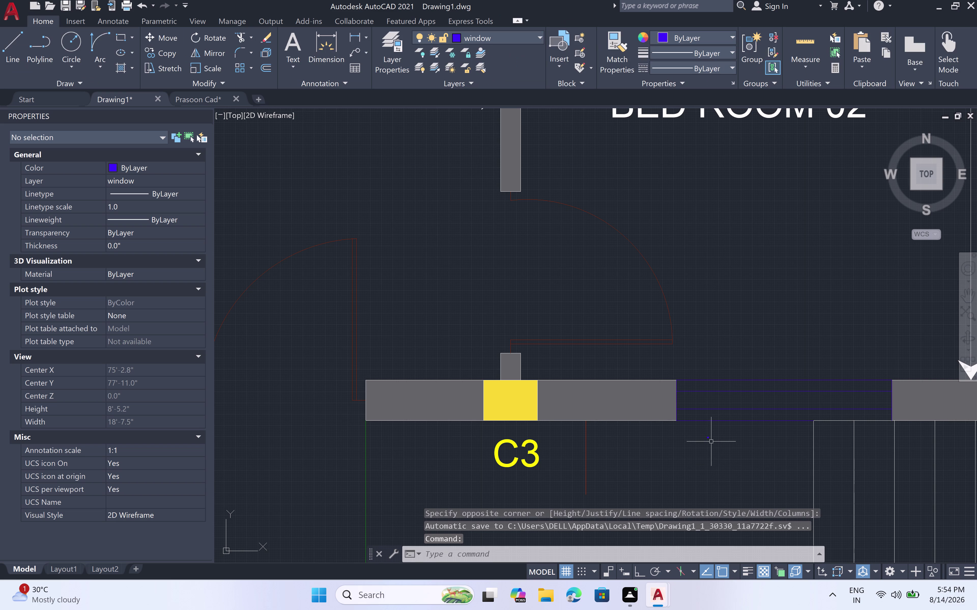
click(709, 439)
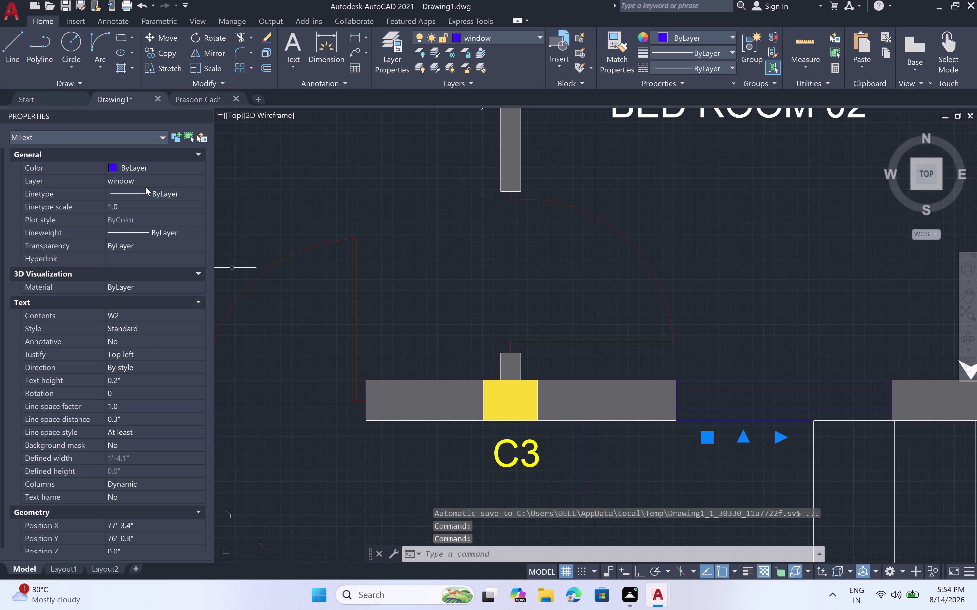
Change the W2 label's text height to 6" in Properties, then deselect it.
click(132, 379)
key(BackSpace)
key(BackSpace)
key(BackSpace)
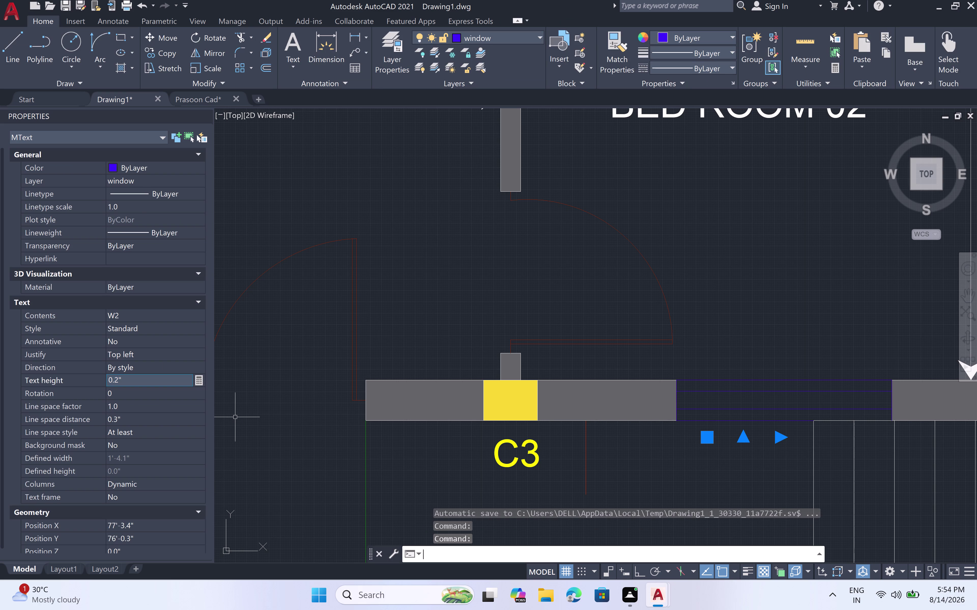
key(BackSpace)
key(BackSpace)
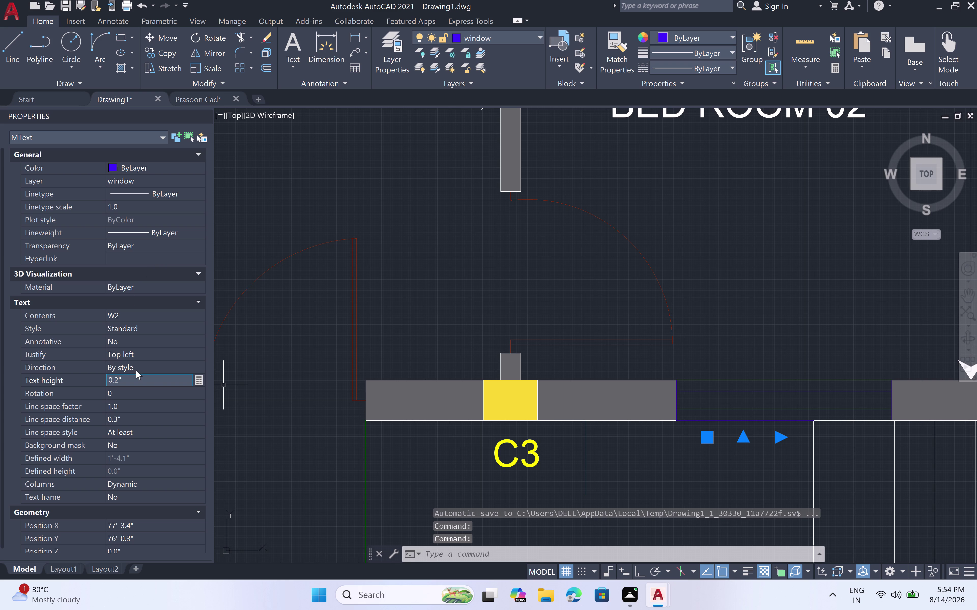
click(125, 382)
key(BackSpace)
key(BackSpace)
key(BackSpace)
key(6)
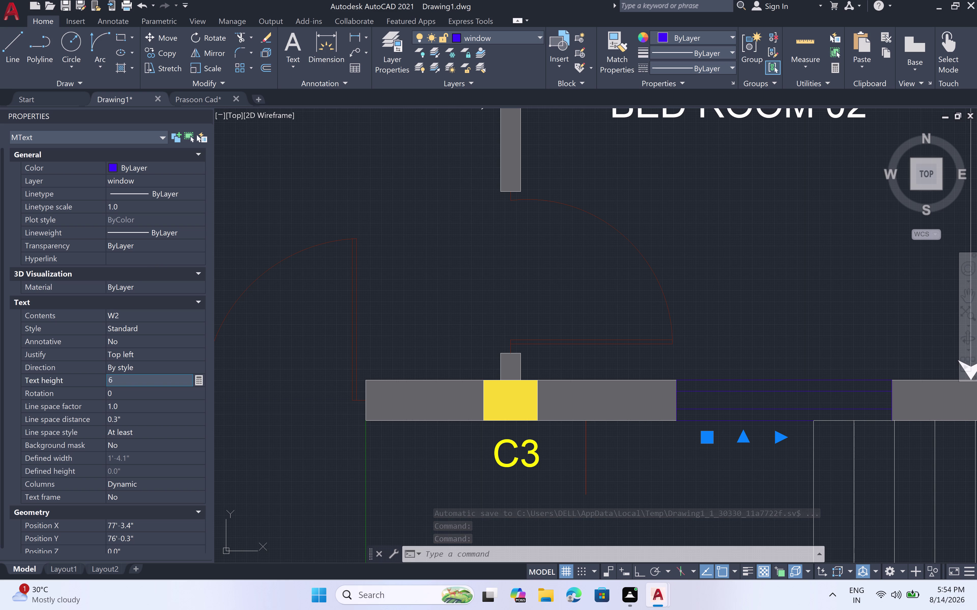
text(")
key(space)
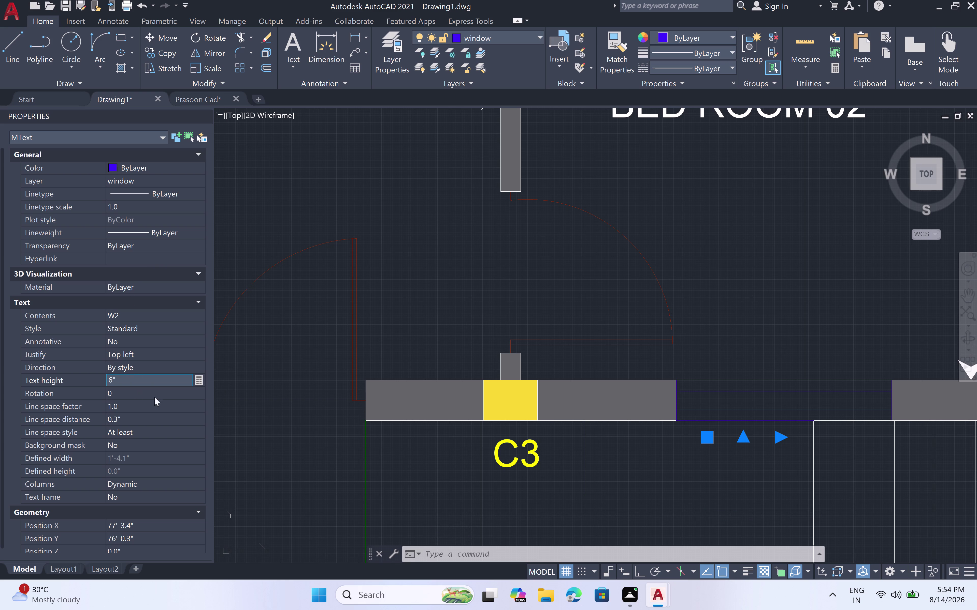
click(722, 498)
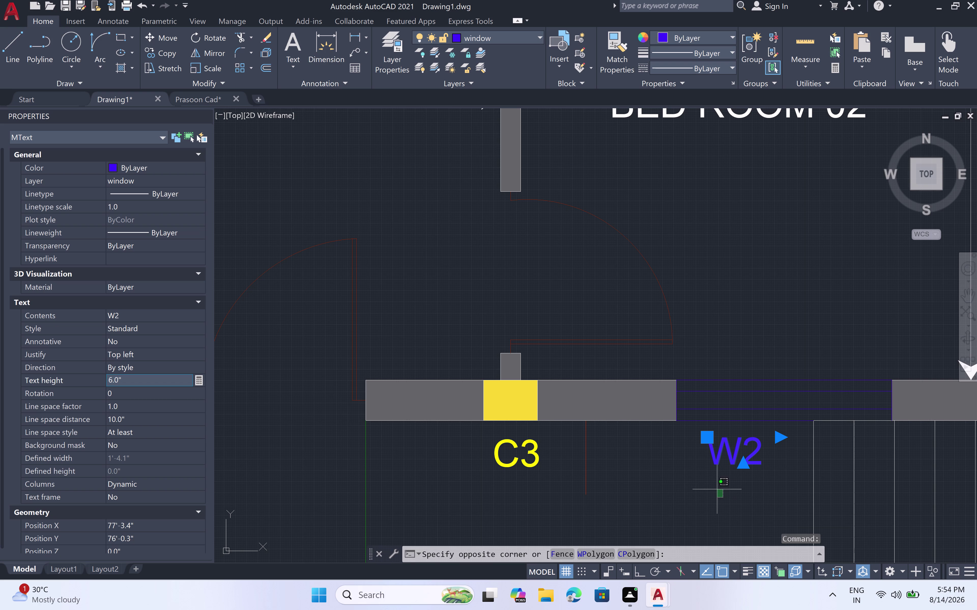
key(Escape)
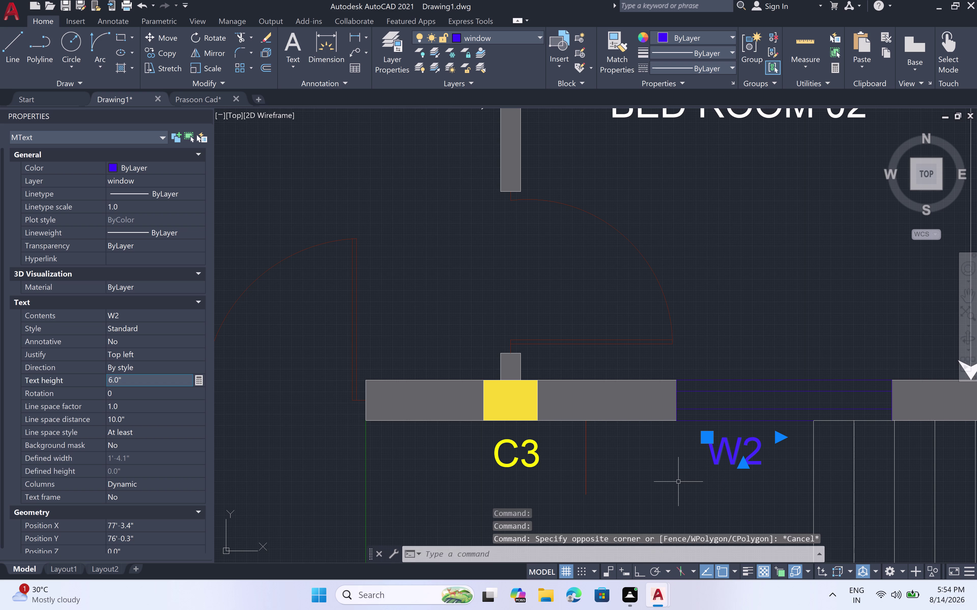
key(Escape)
Zoom to the right-wall window above the C2 column and start MTEXT.
scroll(down, 3)
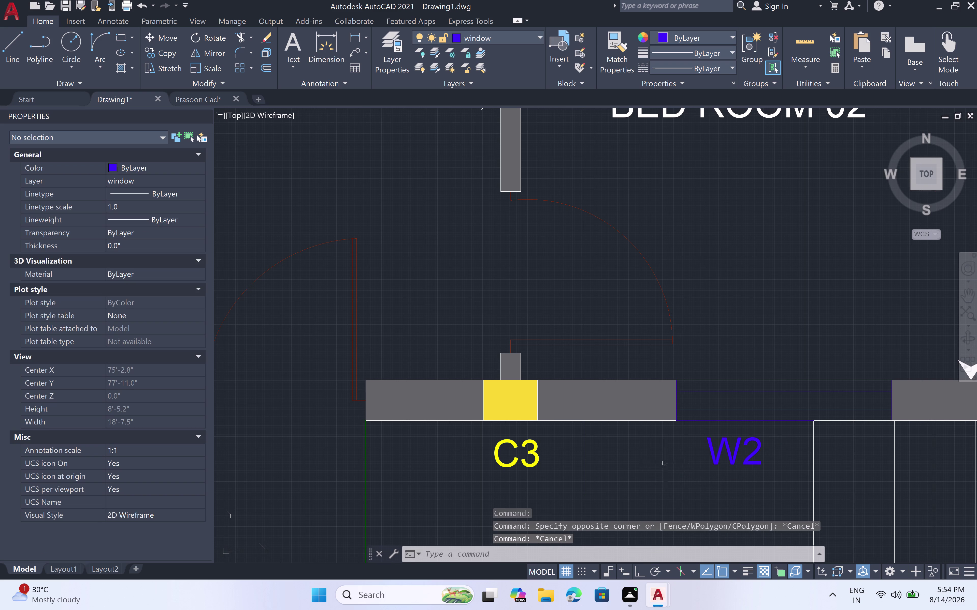
scroll(down, 3)
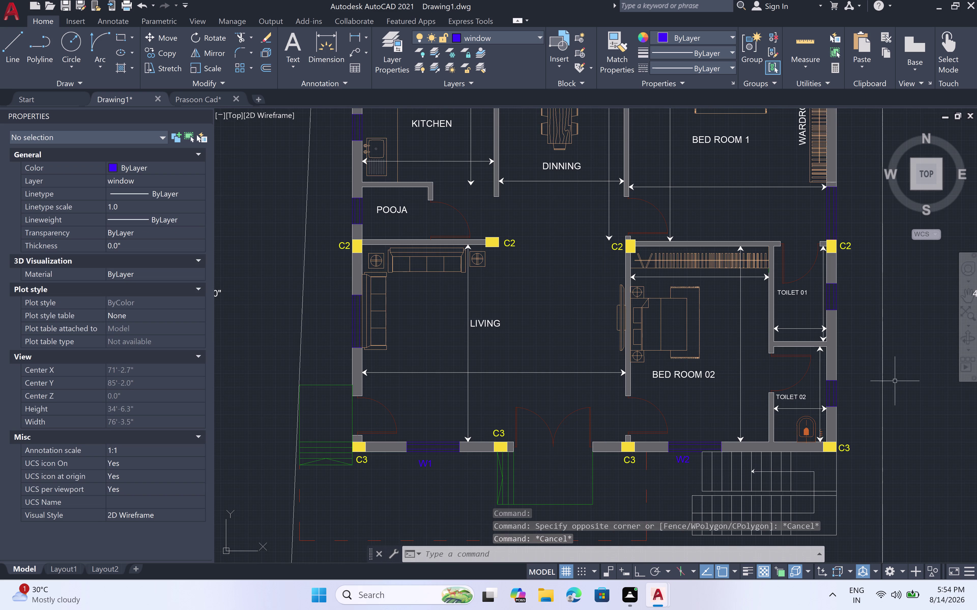
scroll(up, 3)
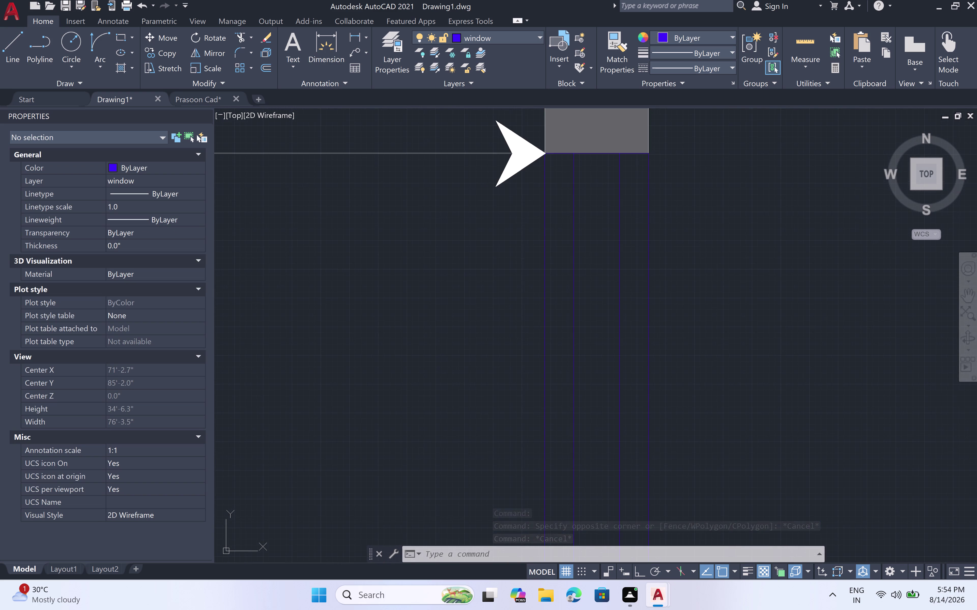
scroll(down, 3)
text(M)
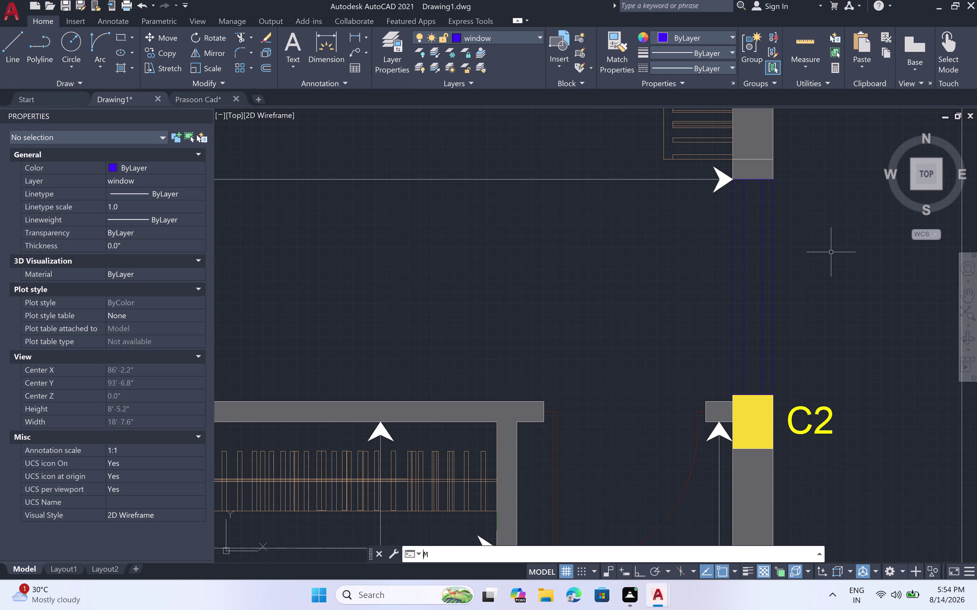
text(T)
key(space)
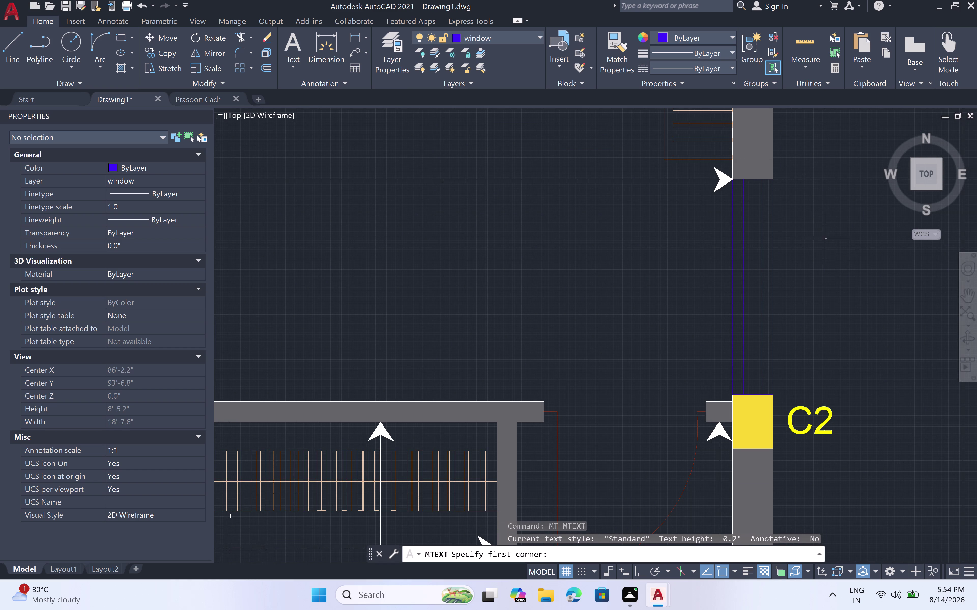
Place a 'W3' multiline text label beside the right-wall window near C2, then select it.
click(807, 228)
click(865, 286)
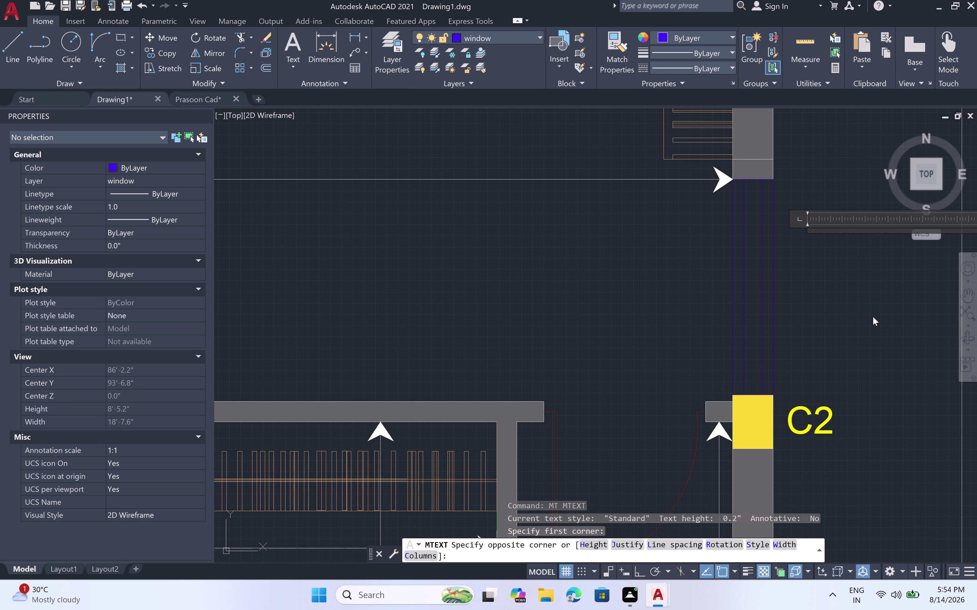
key(m)
key(3)
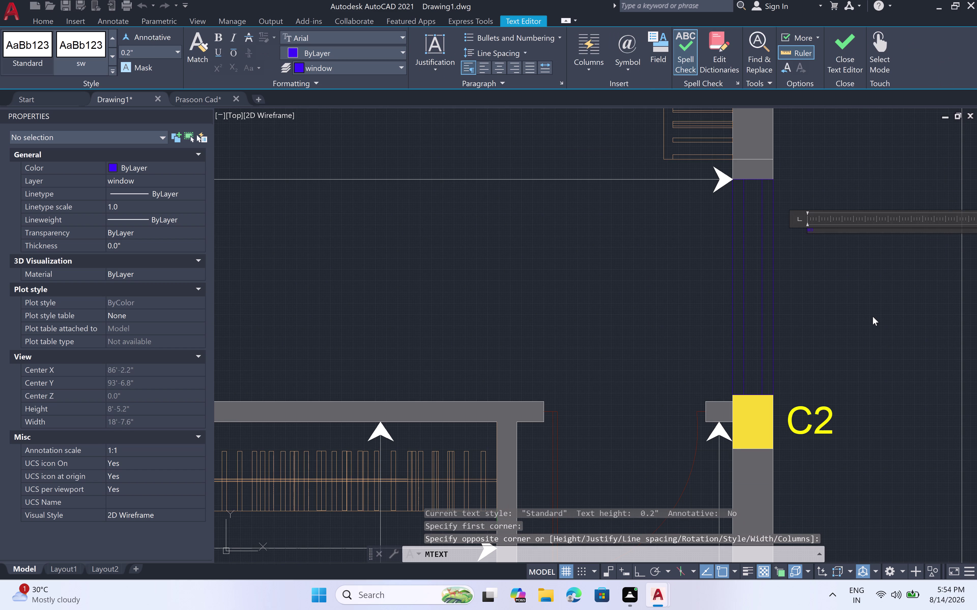
key(BackSpace)
key(BackSpace)
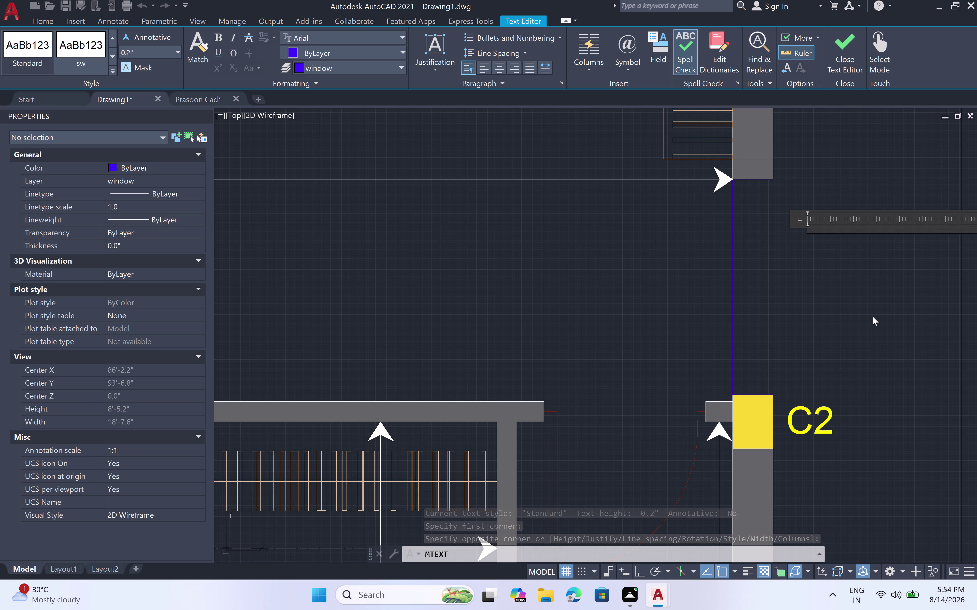
text(W3)
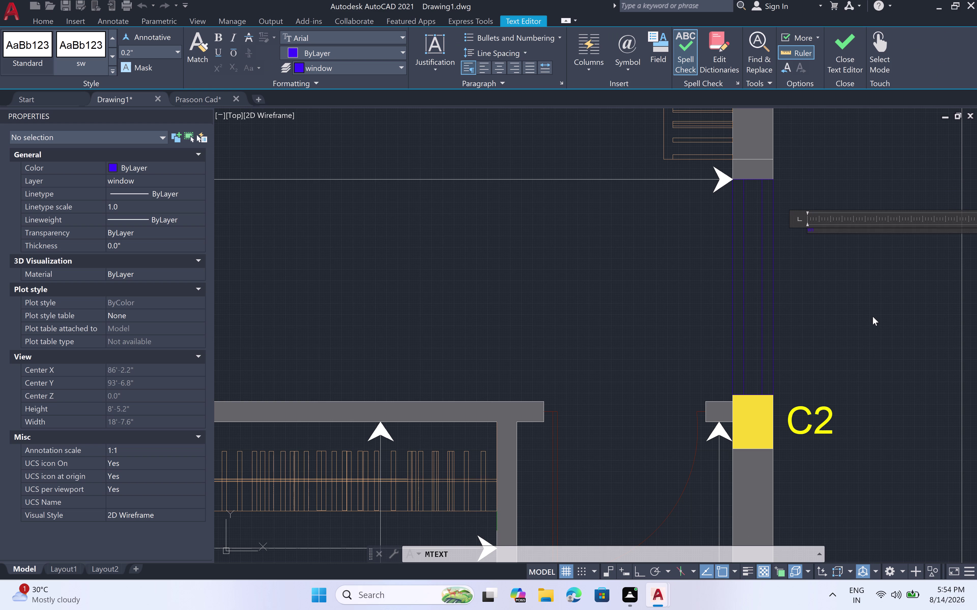
click(870, 314)
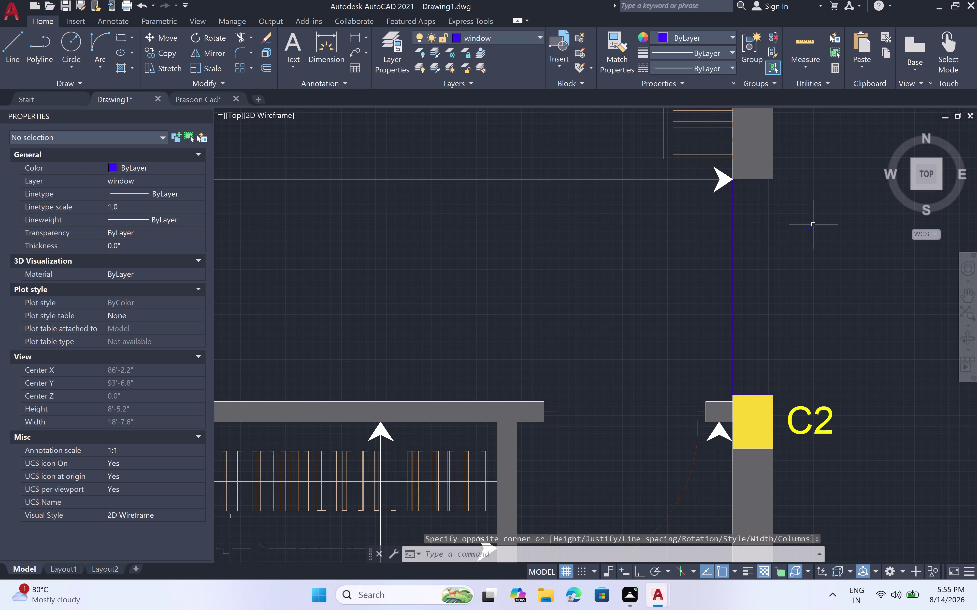
click(810, 228)
Change the W3 label's text height to 6" in Properties and deselect it.
right_click(769, 245)
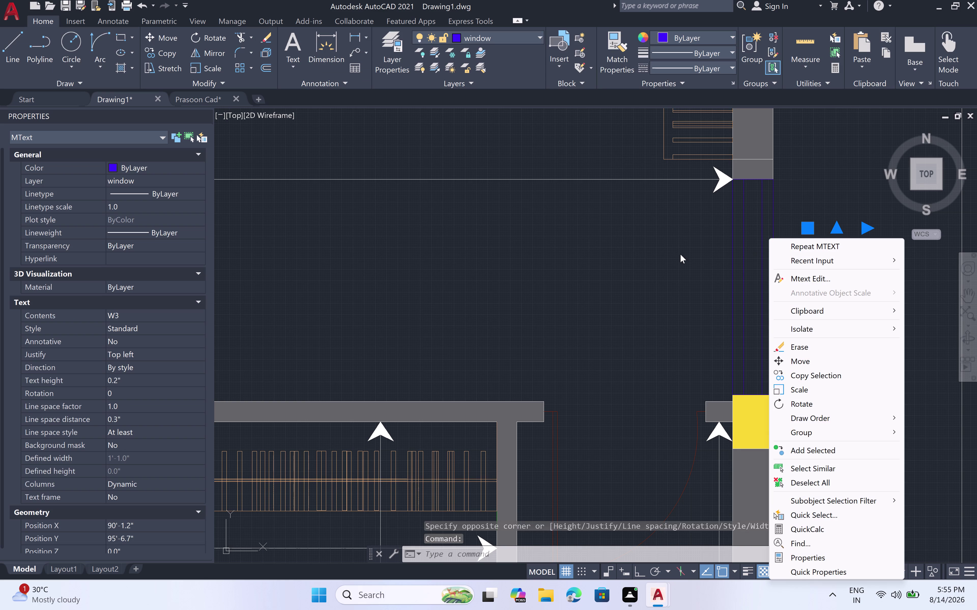
click(132, 379)
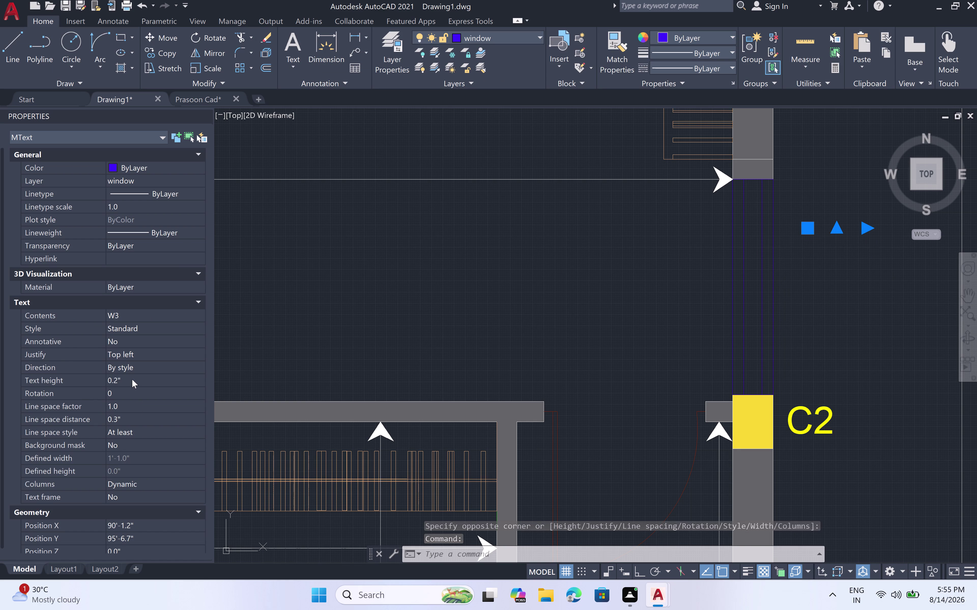
key(BackSpace)
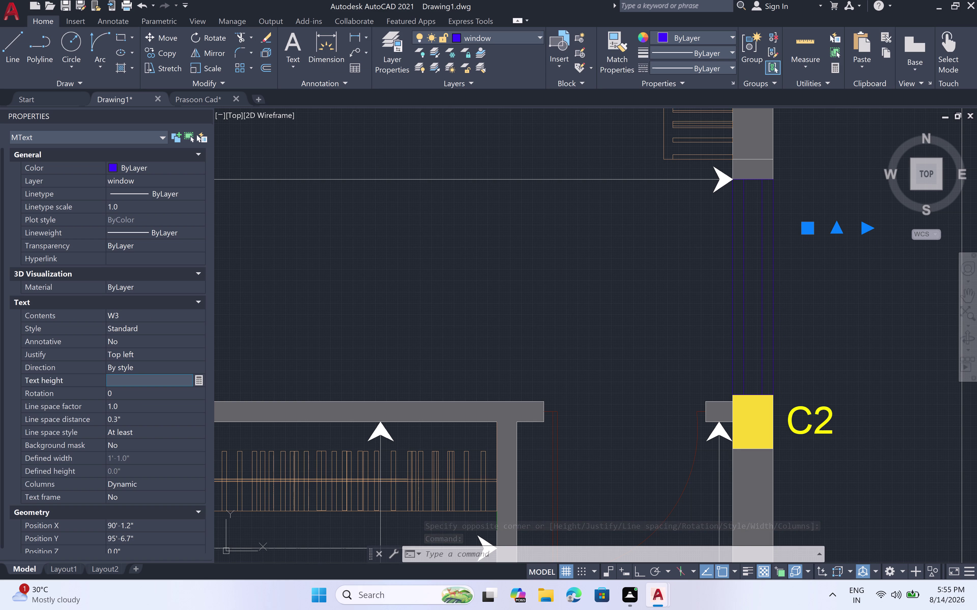
key(6)
text(")
key(space)
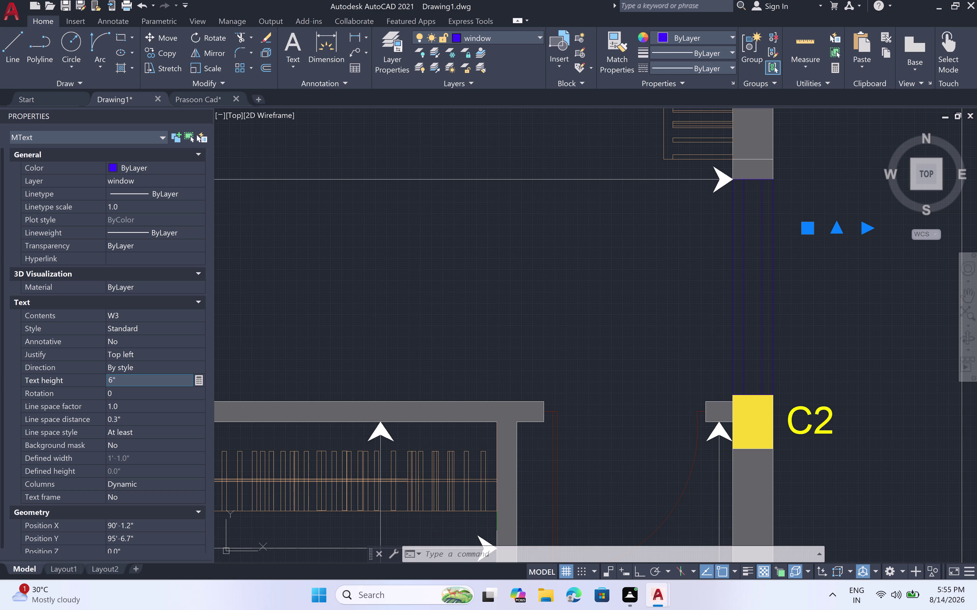
click(814, 352)
scroll(down, 3)
click(839, 337)
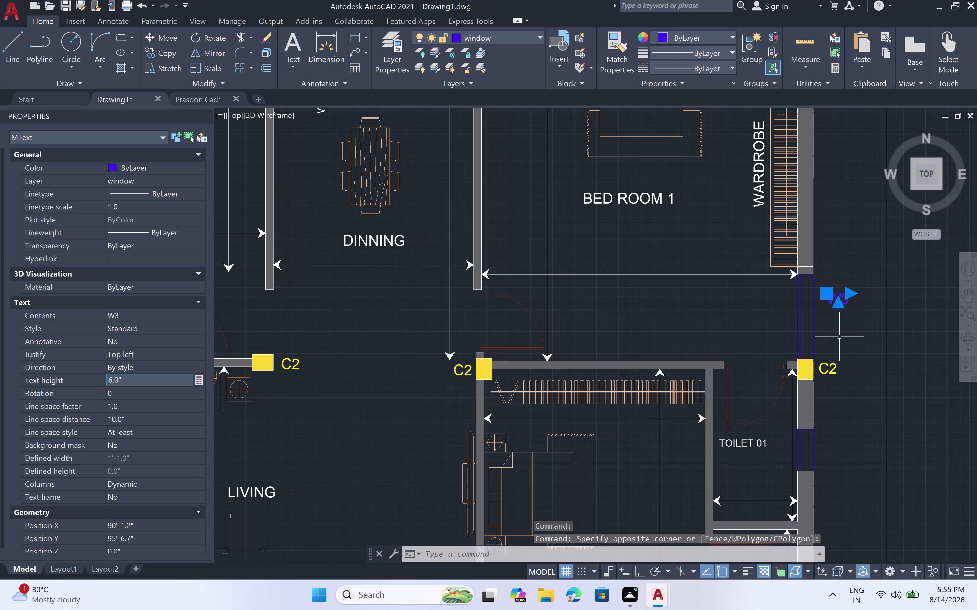
key(Escape)
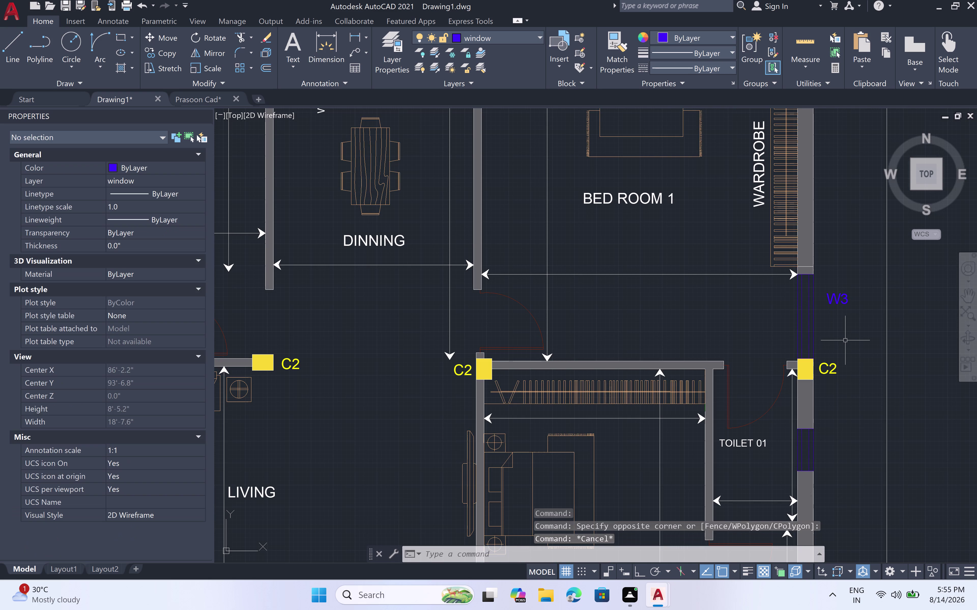
scroll(down, 3)
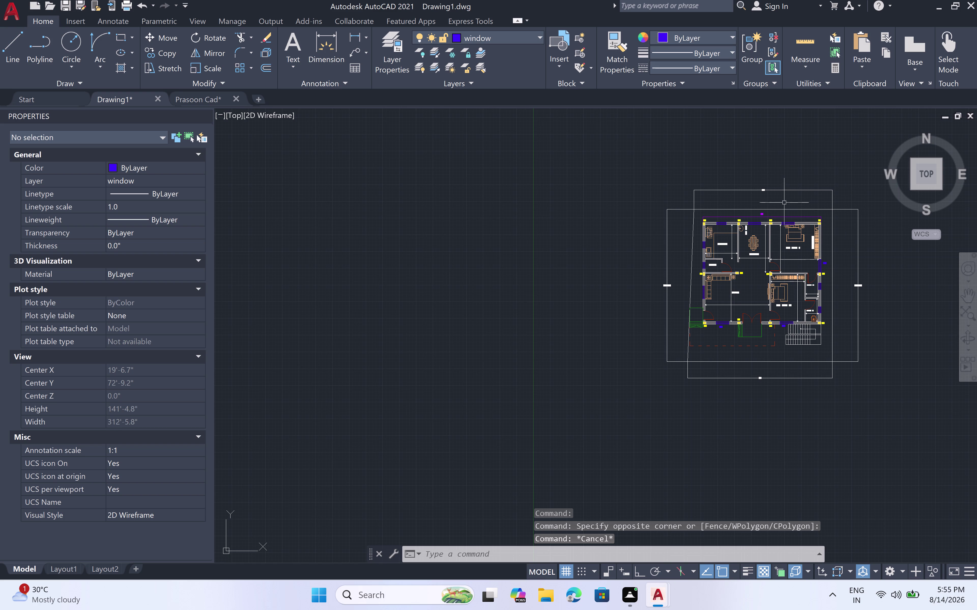
Zoom out and back in on the top-wall window between the C1 columns.
scroll(up, 3)
scroll(down, 3)
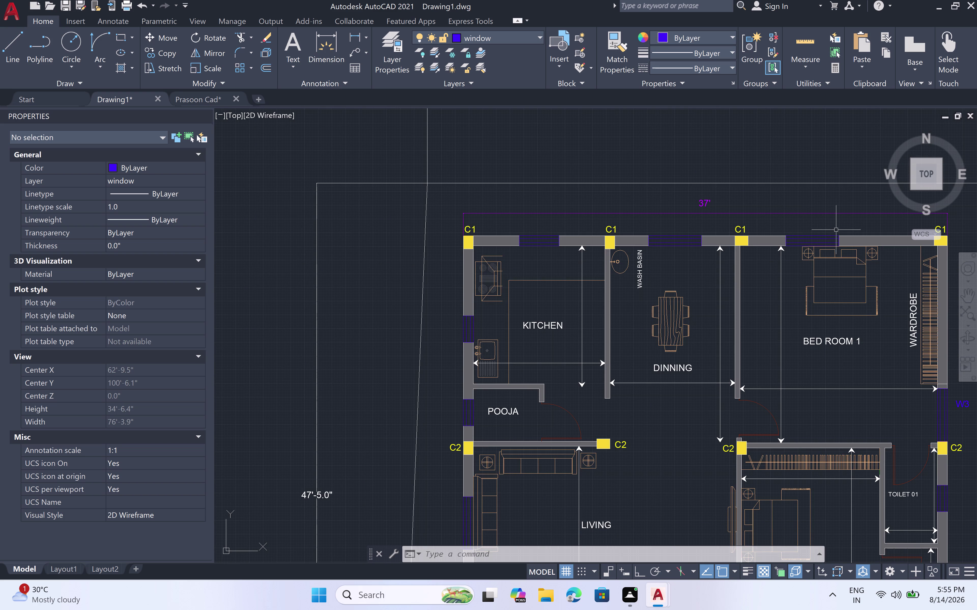
scroll(down, 3)
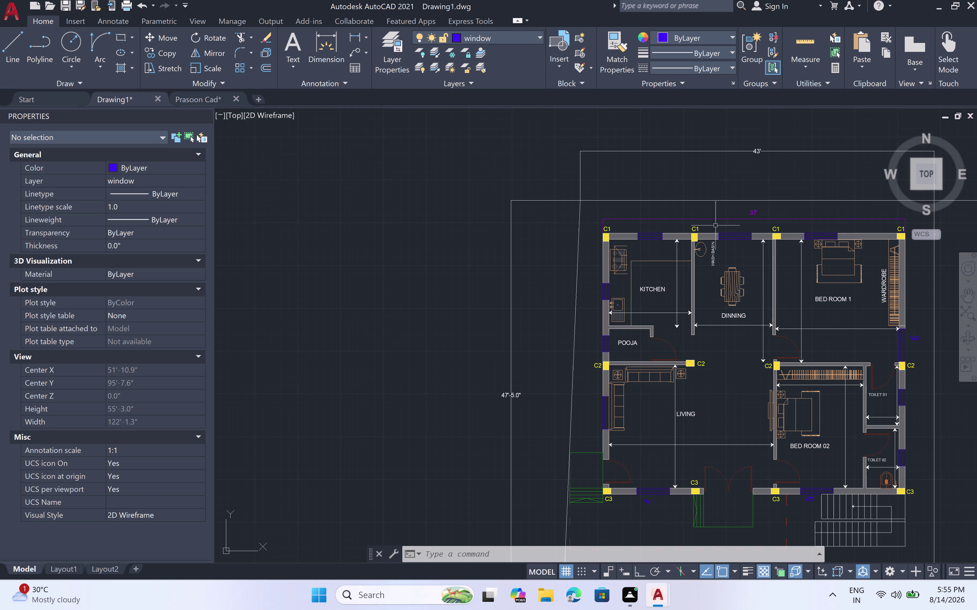
scroll(up, 3)
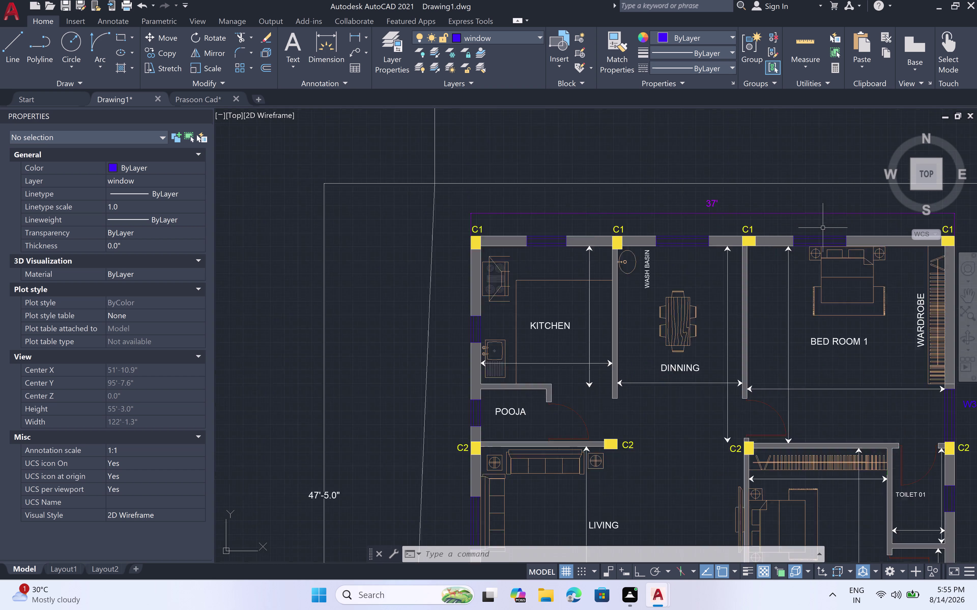
scroll(up, 3)
scroll(down, 3)
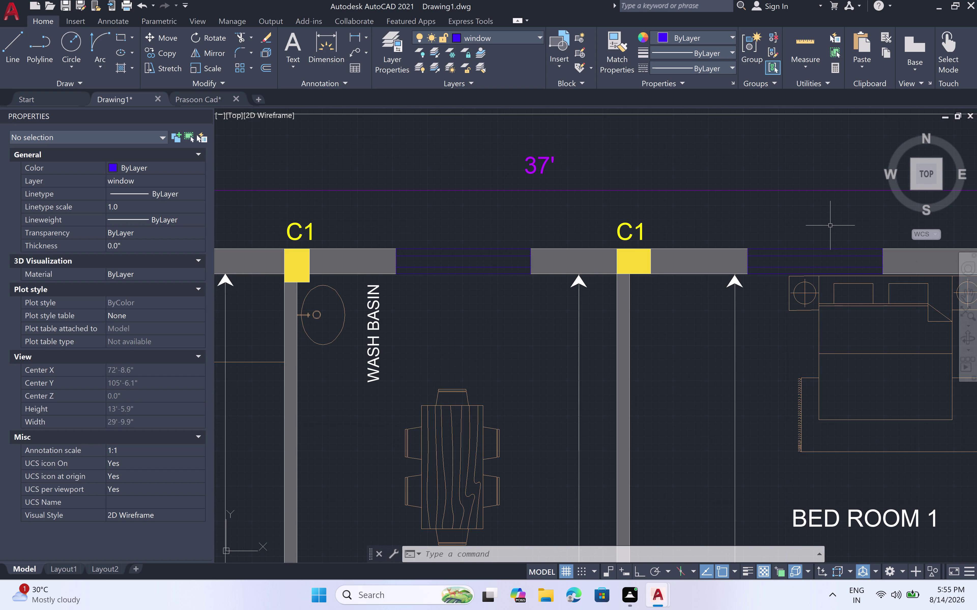
Add a 'W4' multiline text label above the top-wall window beside the right C1 column.
text(MT)
key(space)
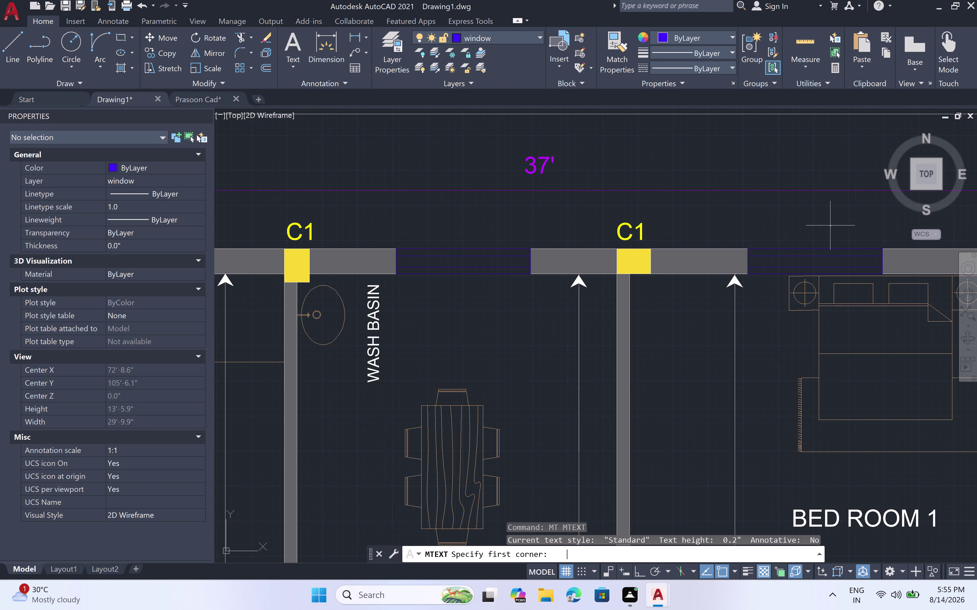
click(788, 217)
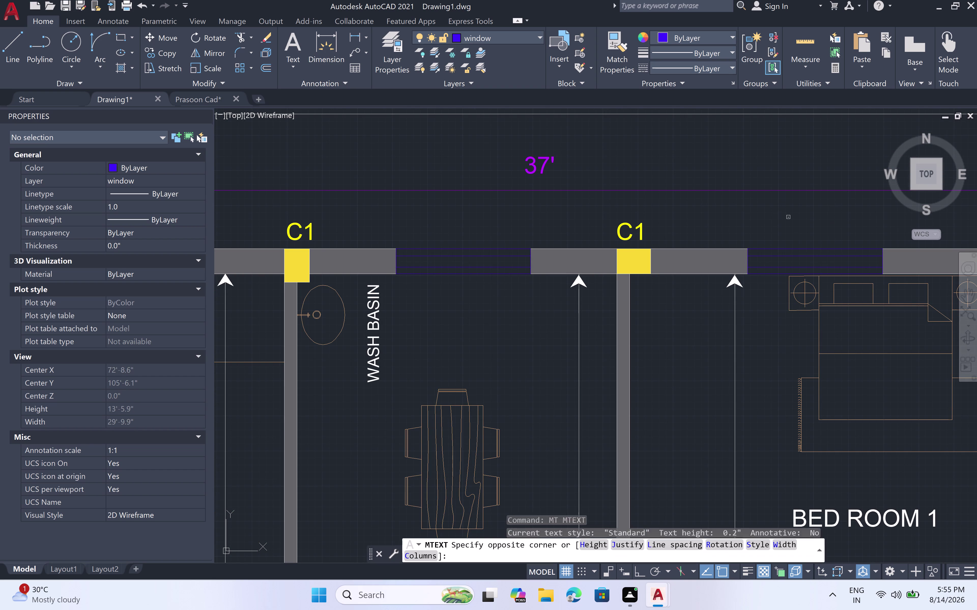
click(830, 240)
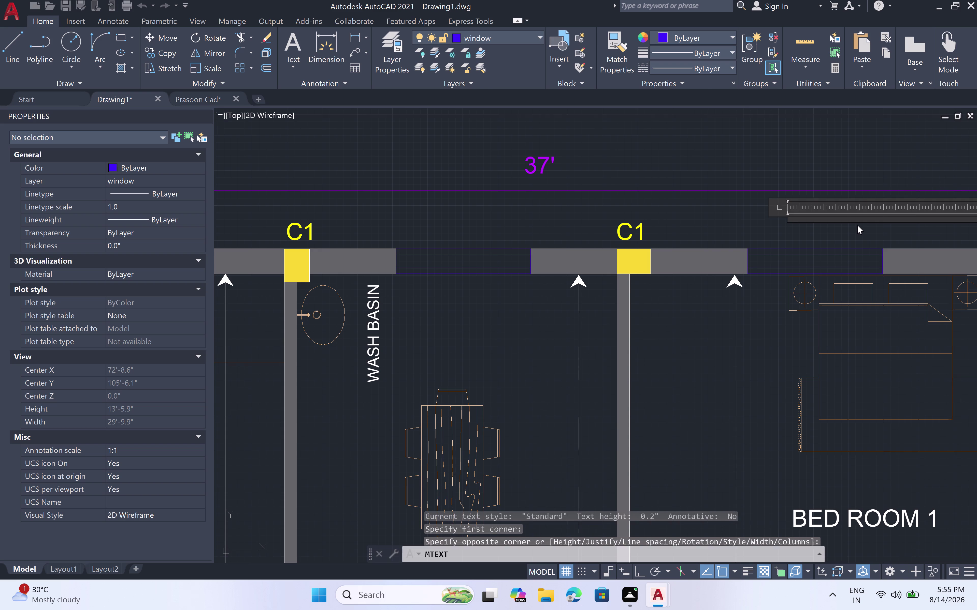
text(W4)
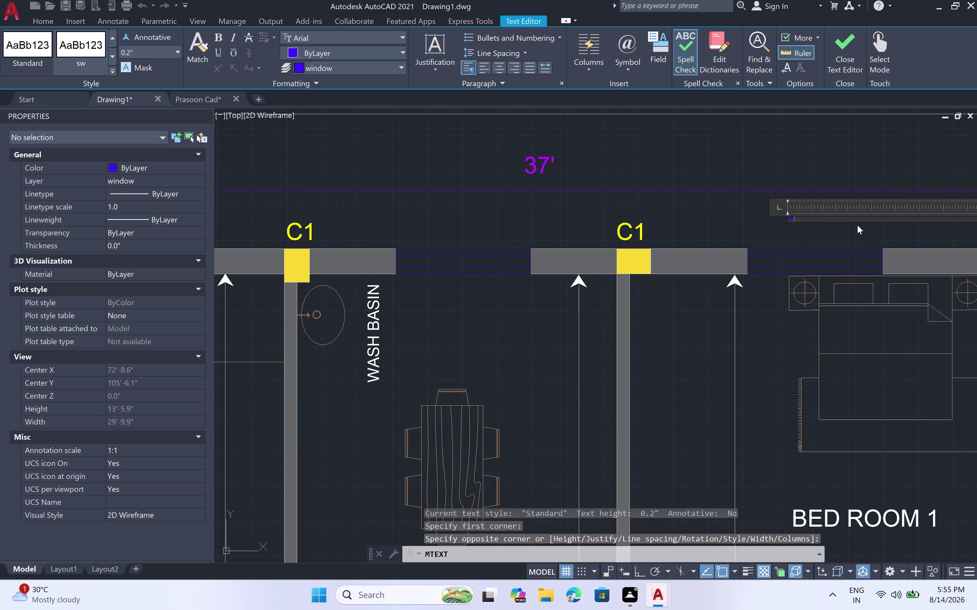
click(856, 225)
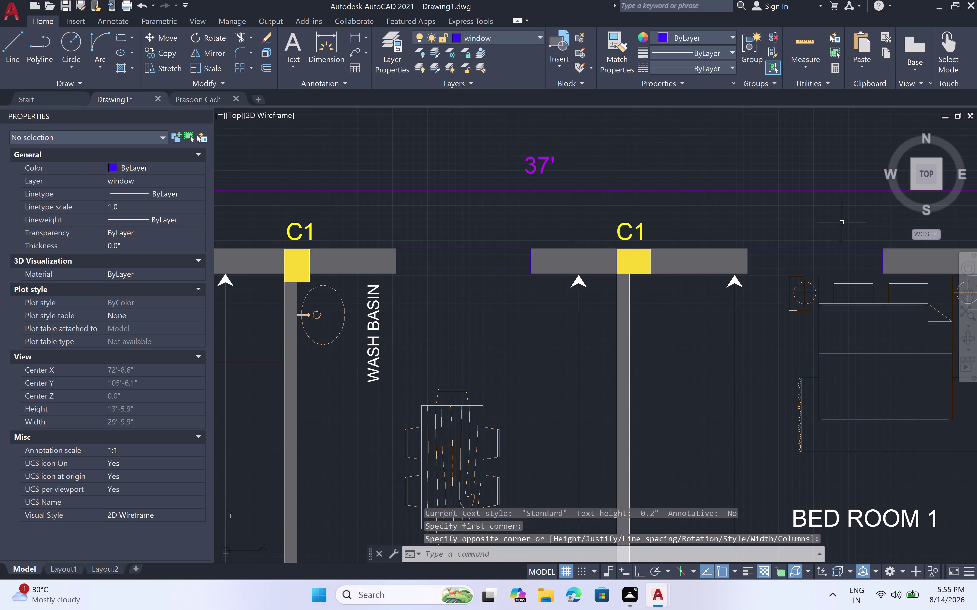
Set the W4 label's text height to 6" and deselect it.
click(784, 216)
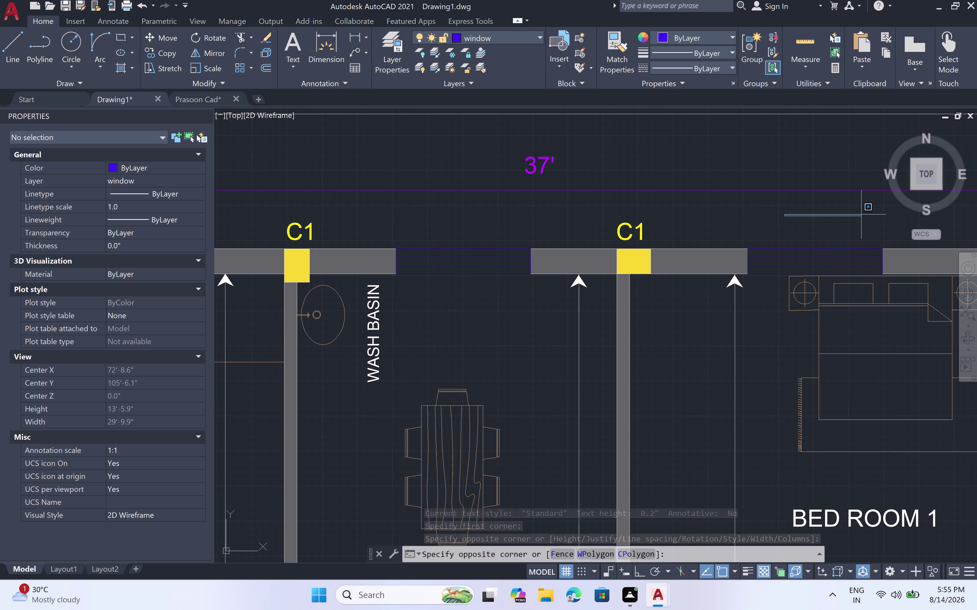
click(807, 226)
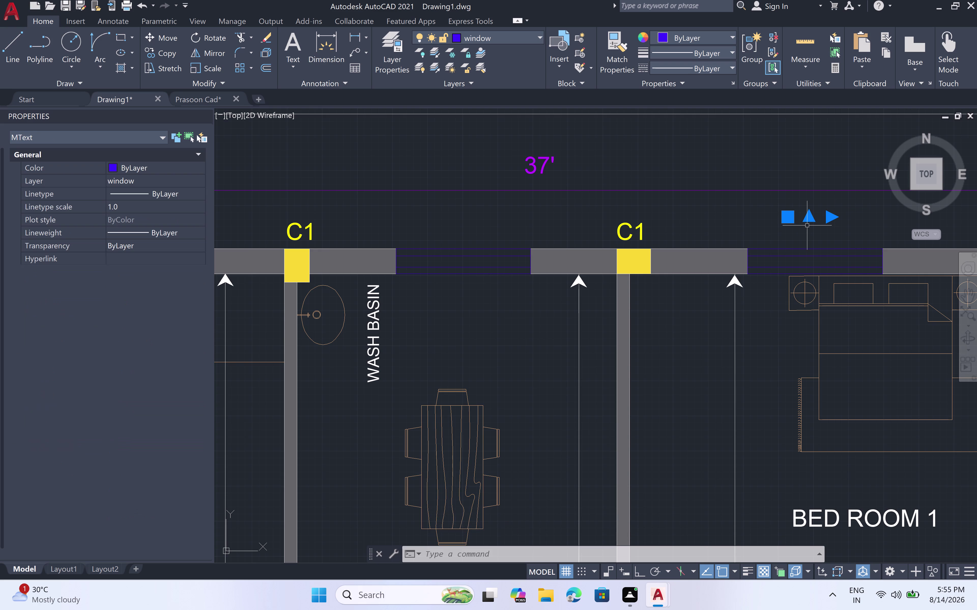
click(144, 378)
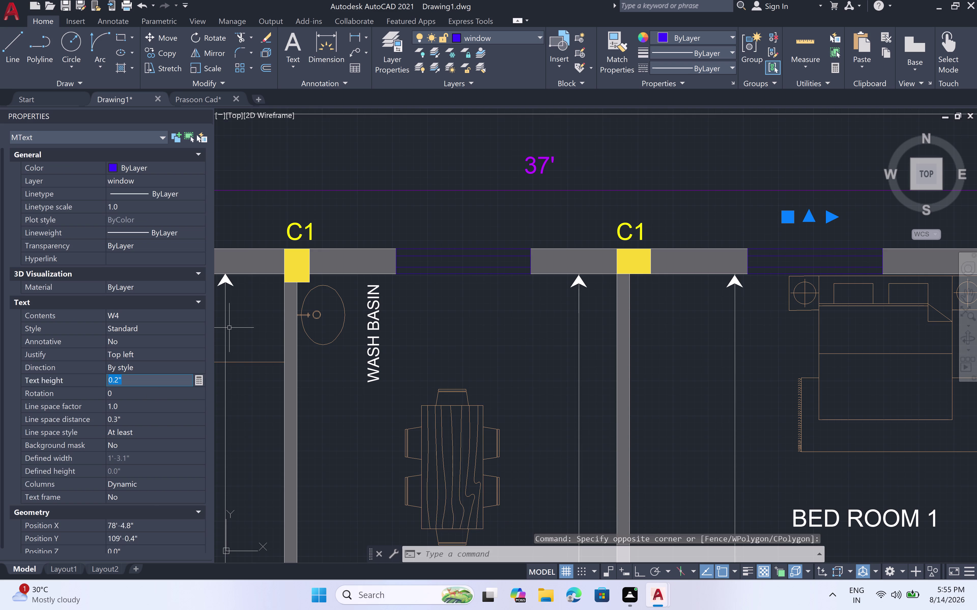
key(BackSpace)
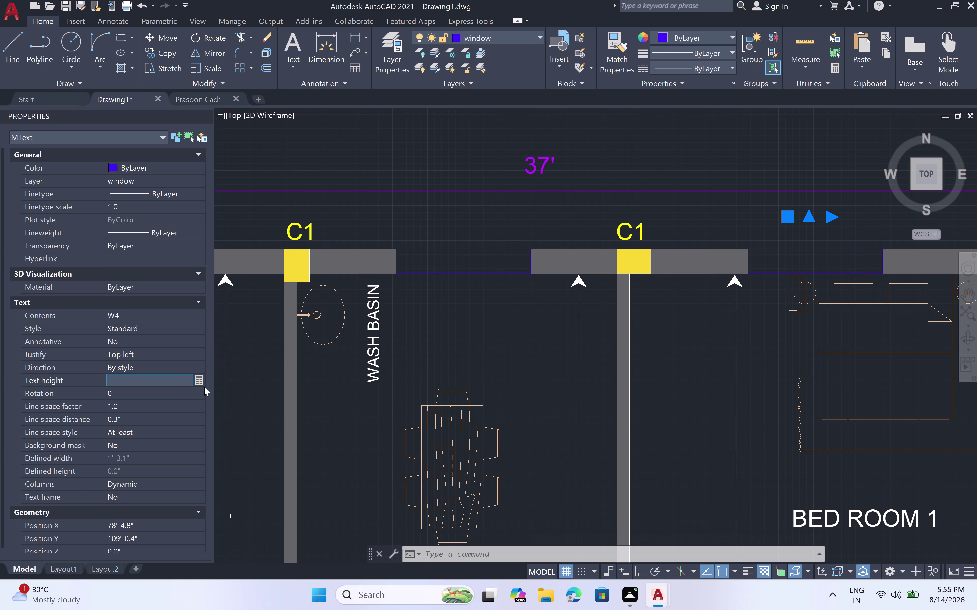
key(6)
text(")
key(space)
click(752, 233)
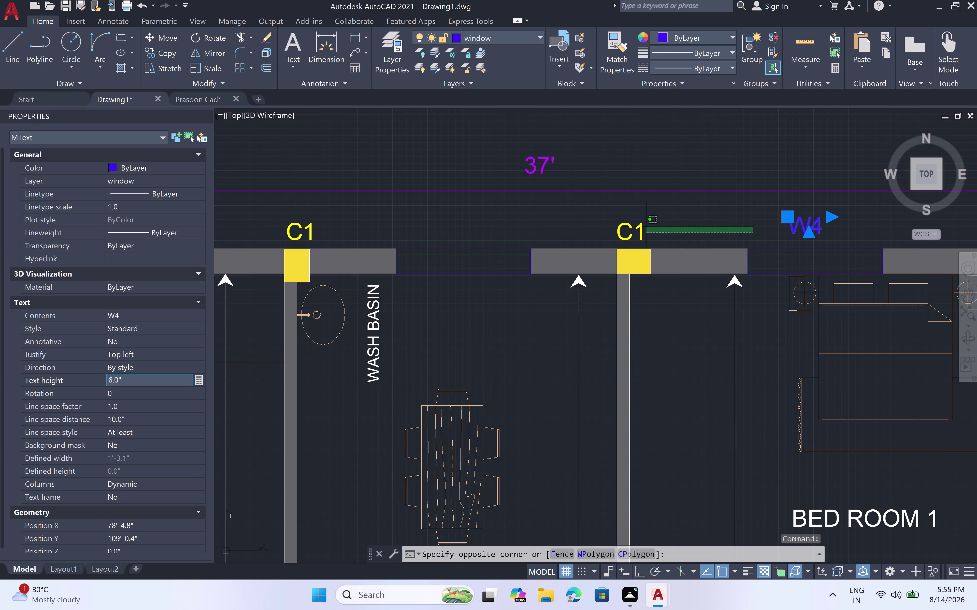
click(701, 229)
key(Escape)
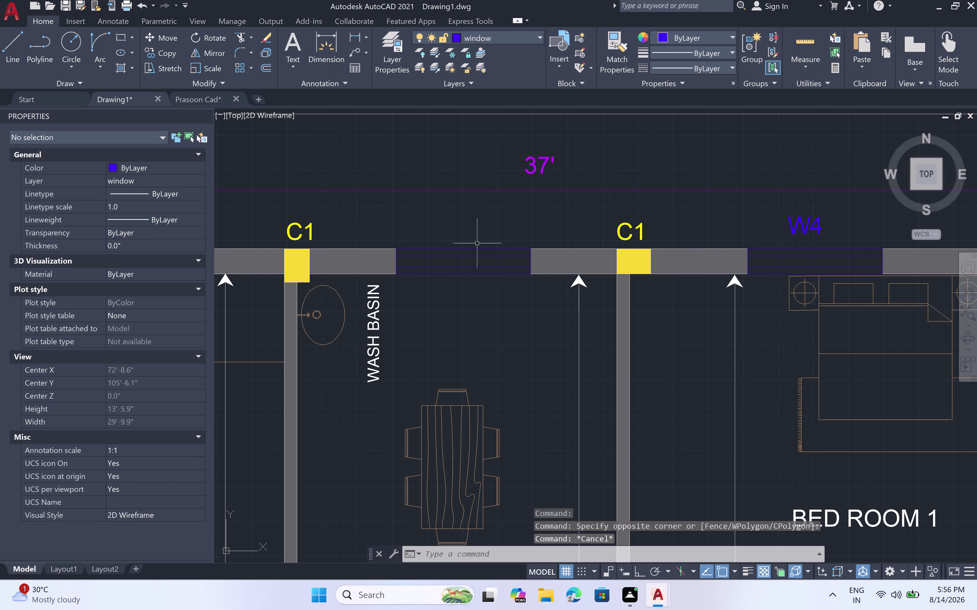
Add a 'W5' multiline text label above the window between the left C1 columns.
key(space)
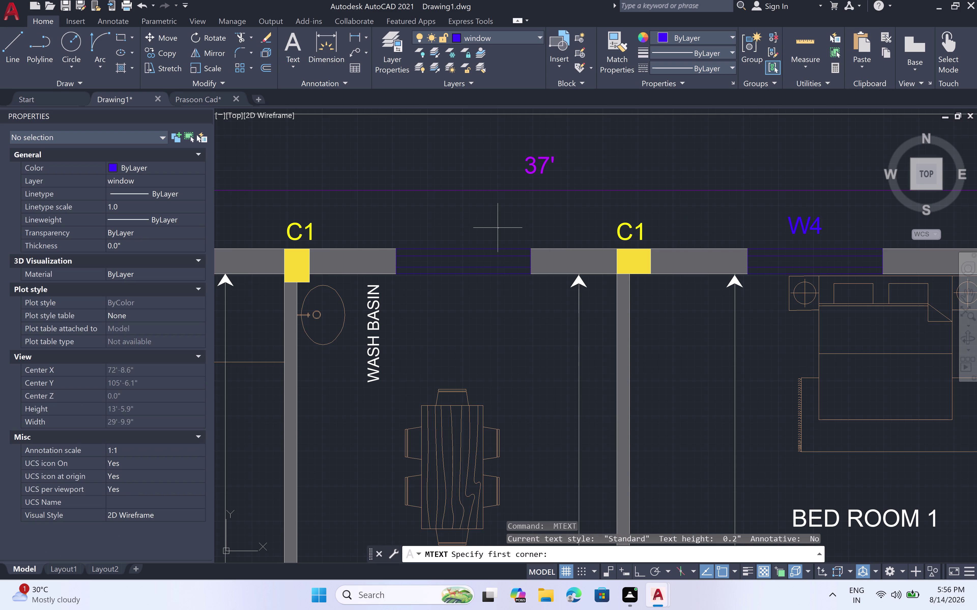
click(432, 211)
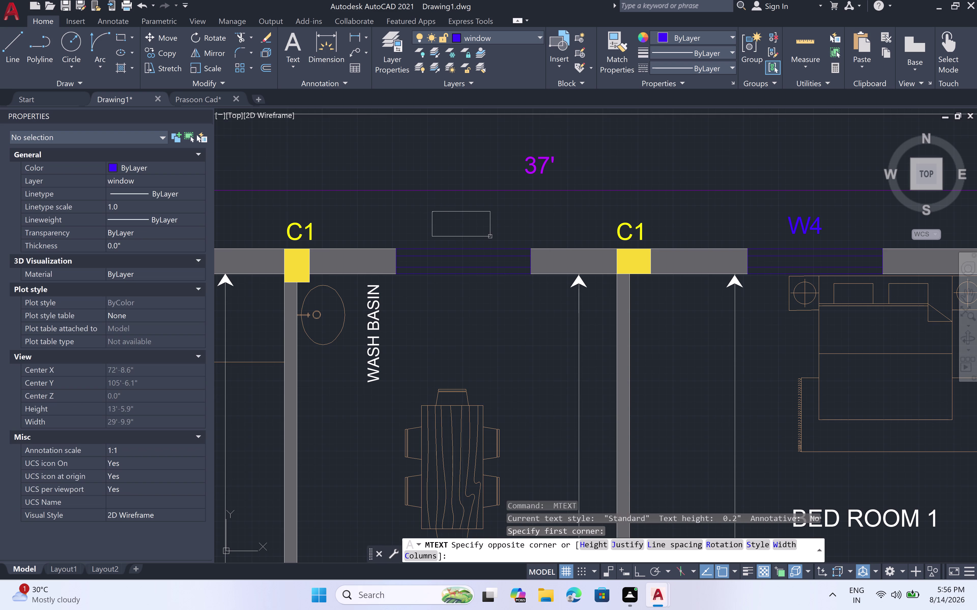
click(490, 239)
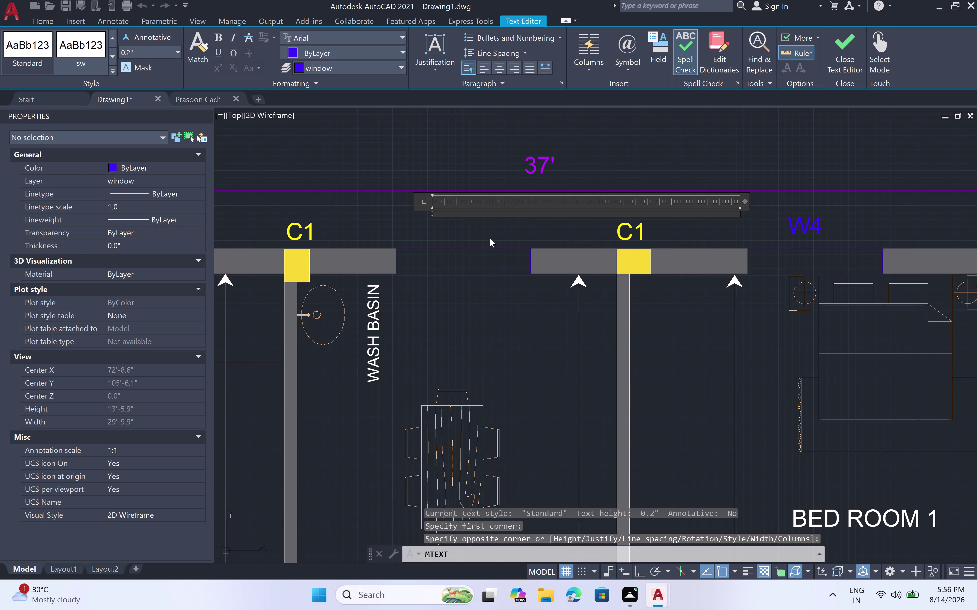
key(w)
key(w)
key(w)
key(5)
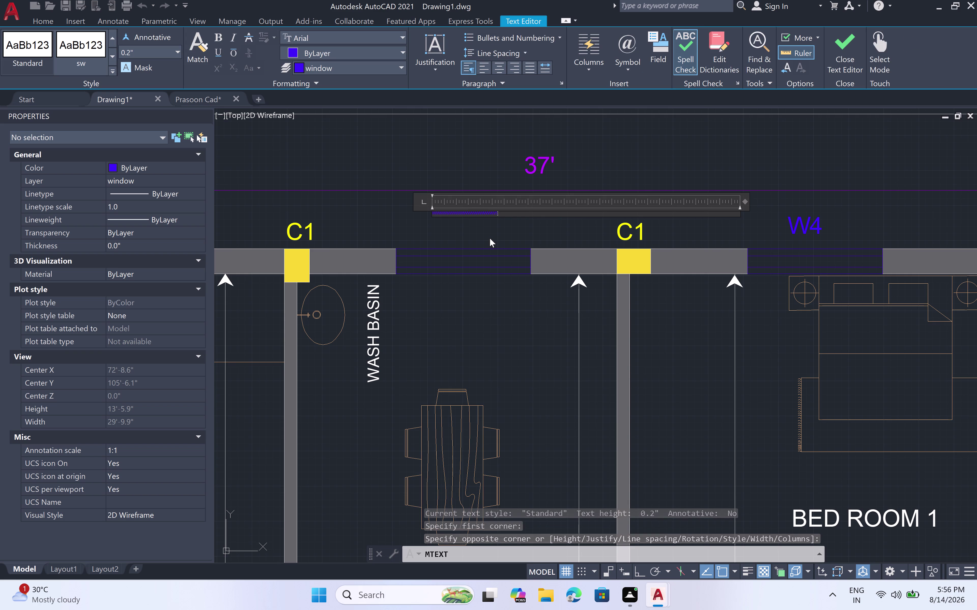
key(BackSpace)
key(BackSpace)
key(BackSpace)
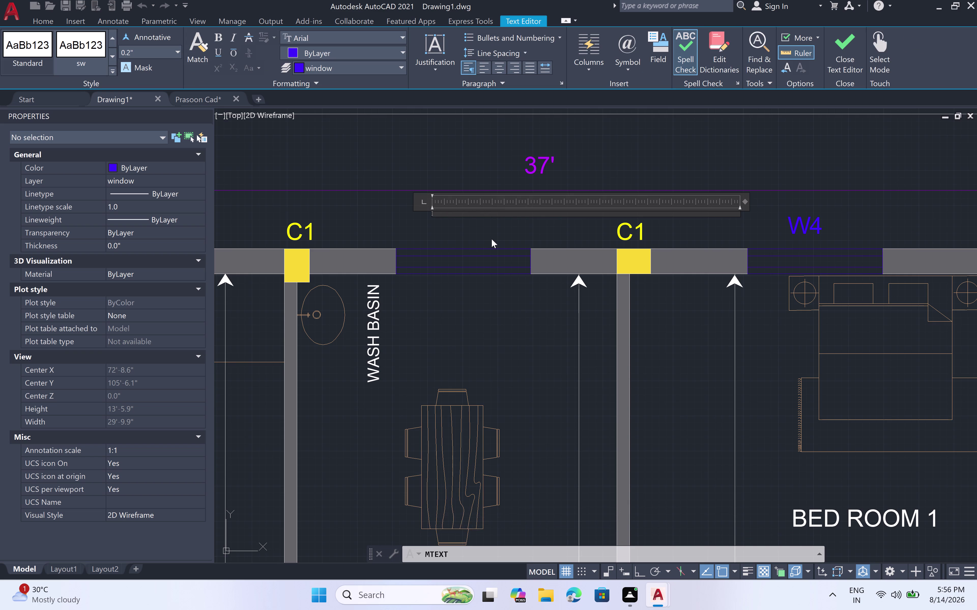
text(W5)
click(491, 237)
Set the W5 label's text height to 6" and deselect it.
click(430, 209)
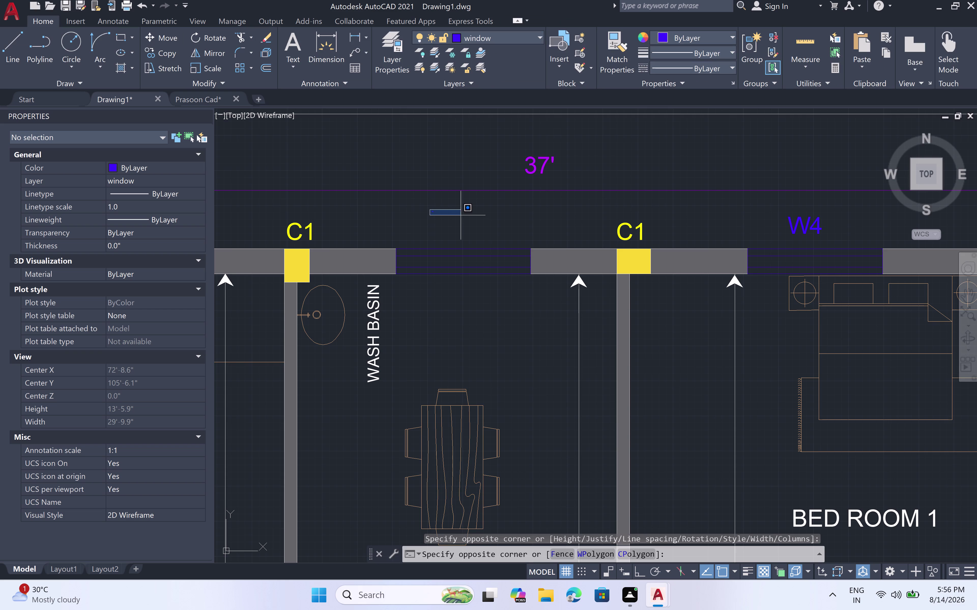
drag(421, 207, 426, 209)
drag(420, 207, 429, 209)
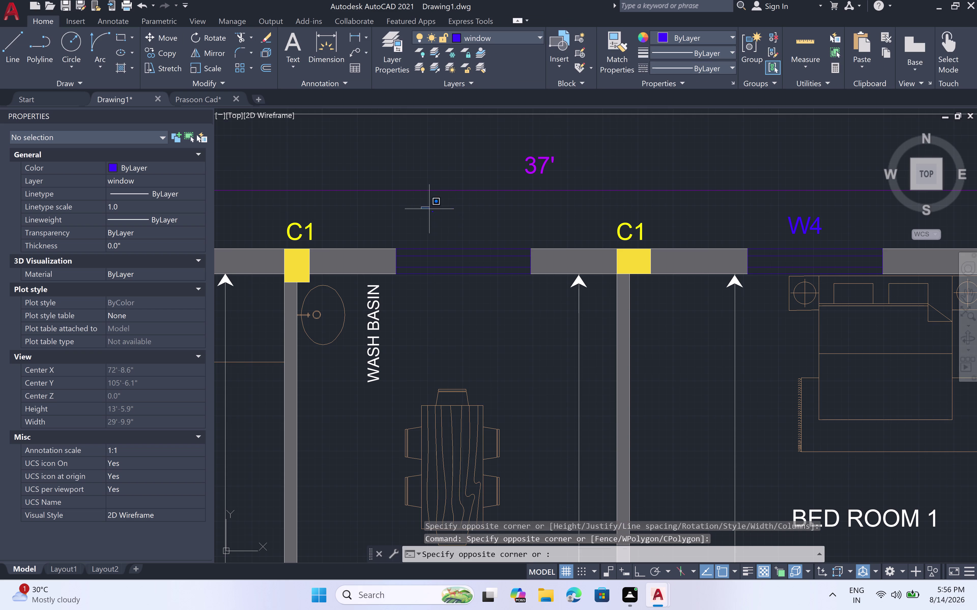
click(463, 219)
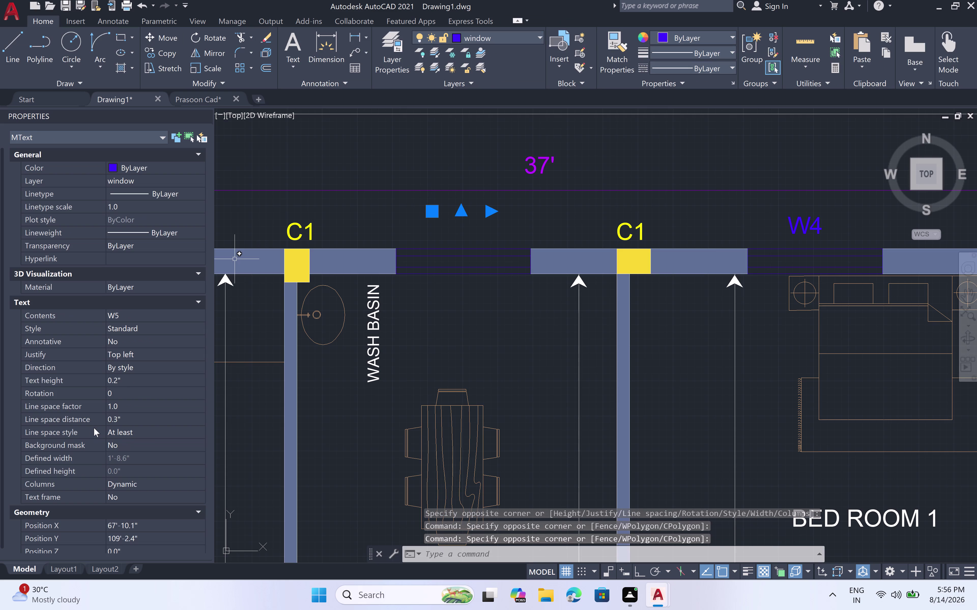
click(122, 381)
key(BackSpace)
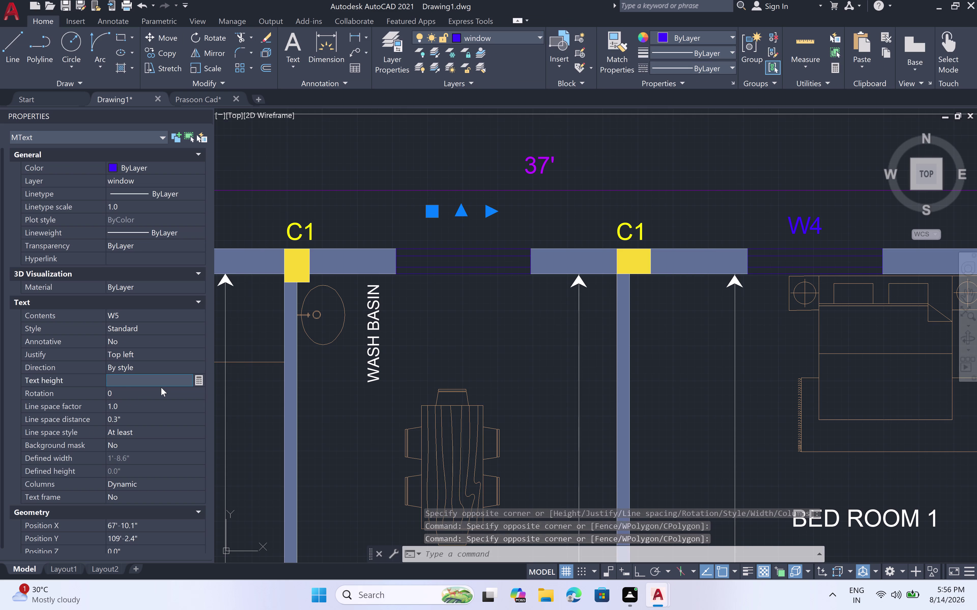
key(6)
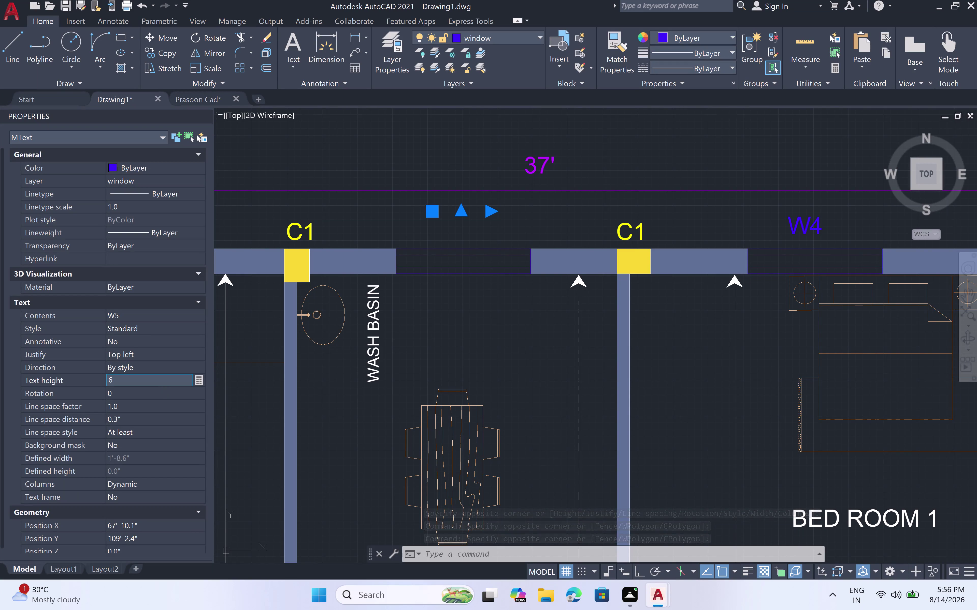
text(")
key(space)
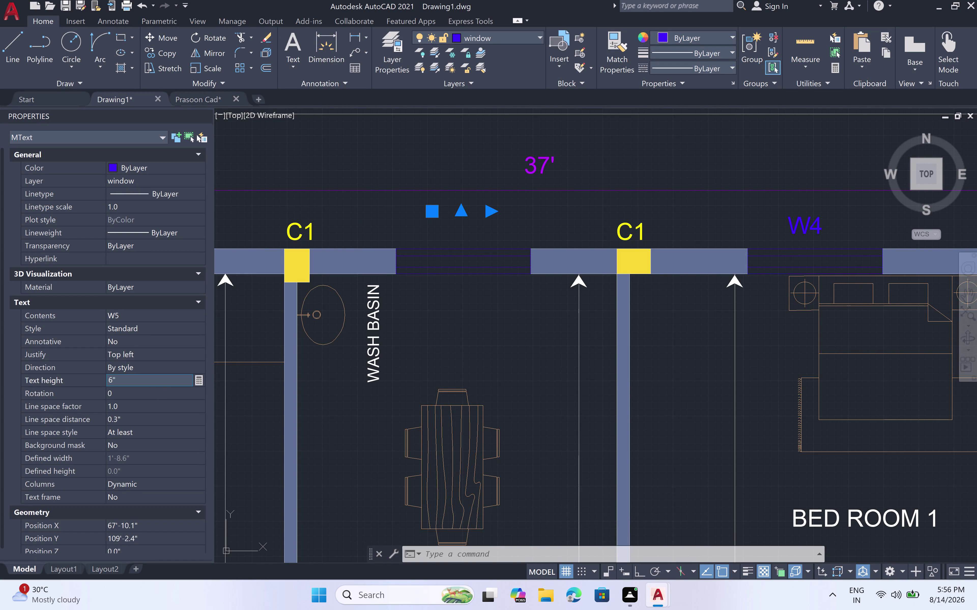
double_click(387, 219)
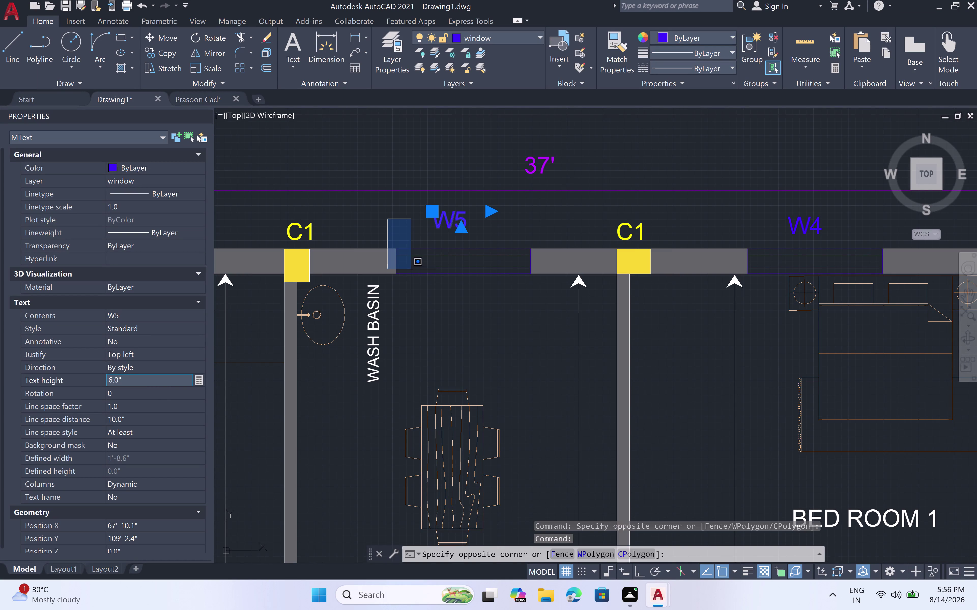
scroll(down, 3)
click(392, 248)
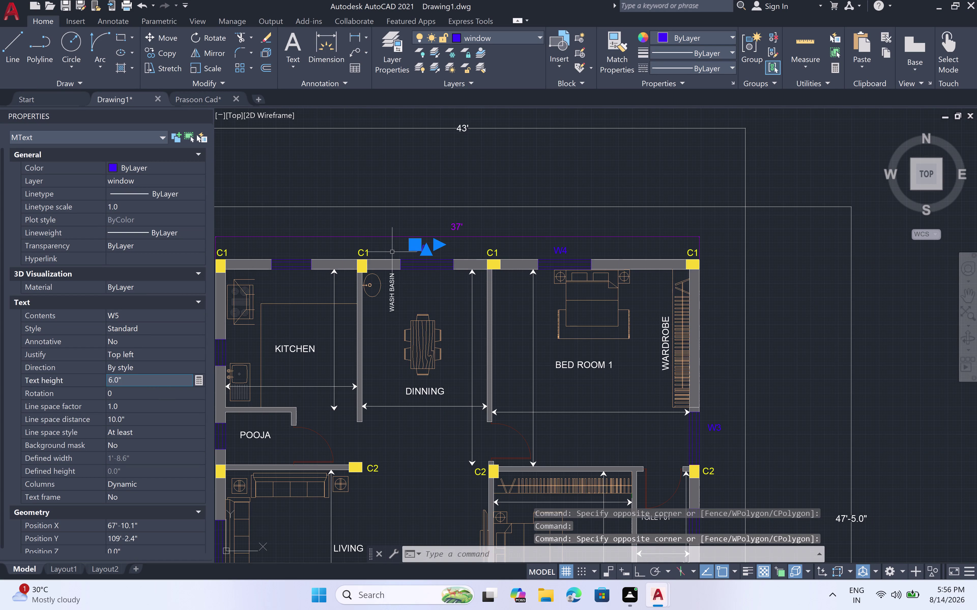
key(Escape)
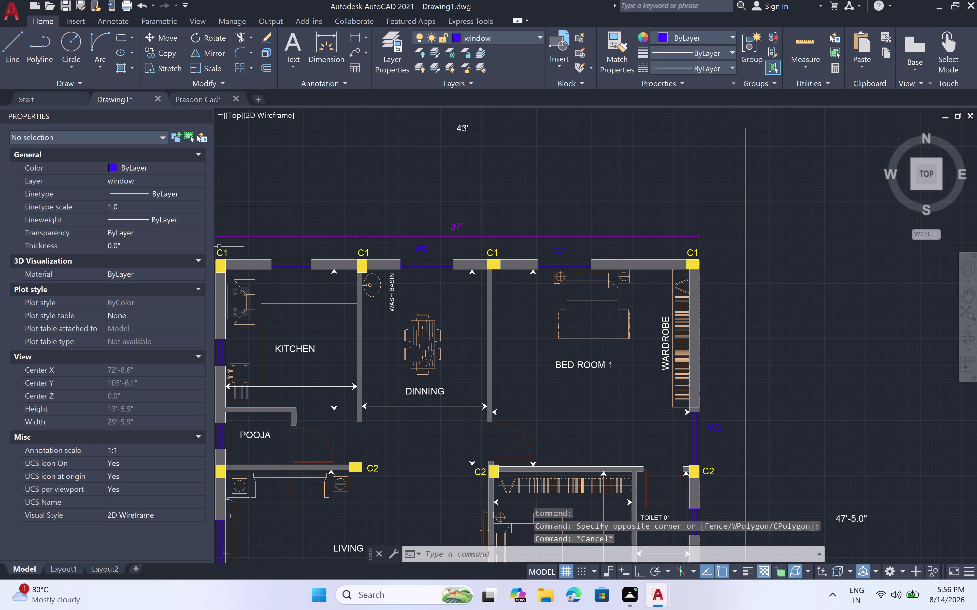
Add a 'W6' multiline text label above the leftmost top-wall window.
scroll(up, 3)
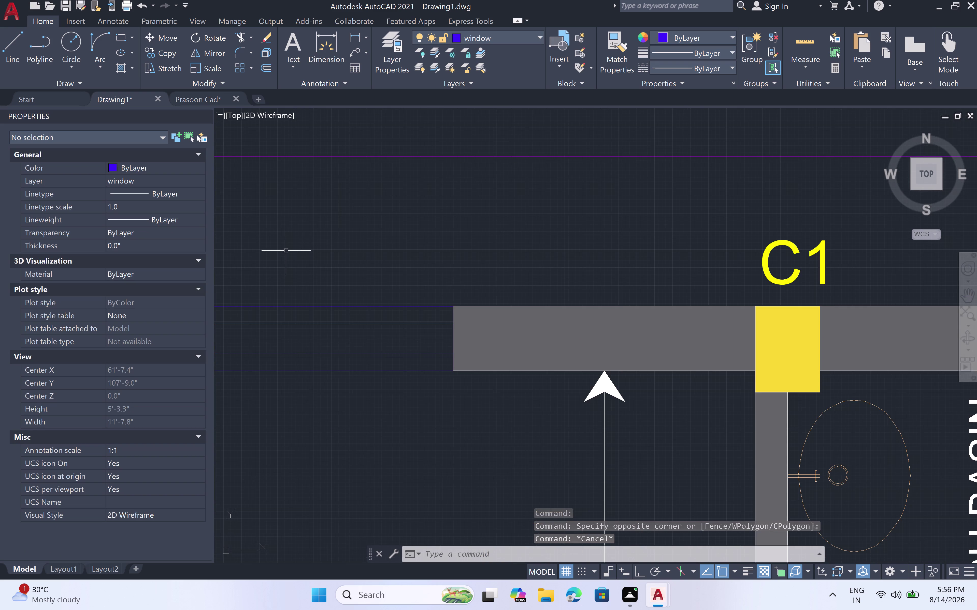
scroll(down, 3)
key(space)
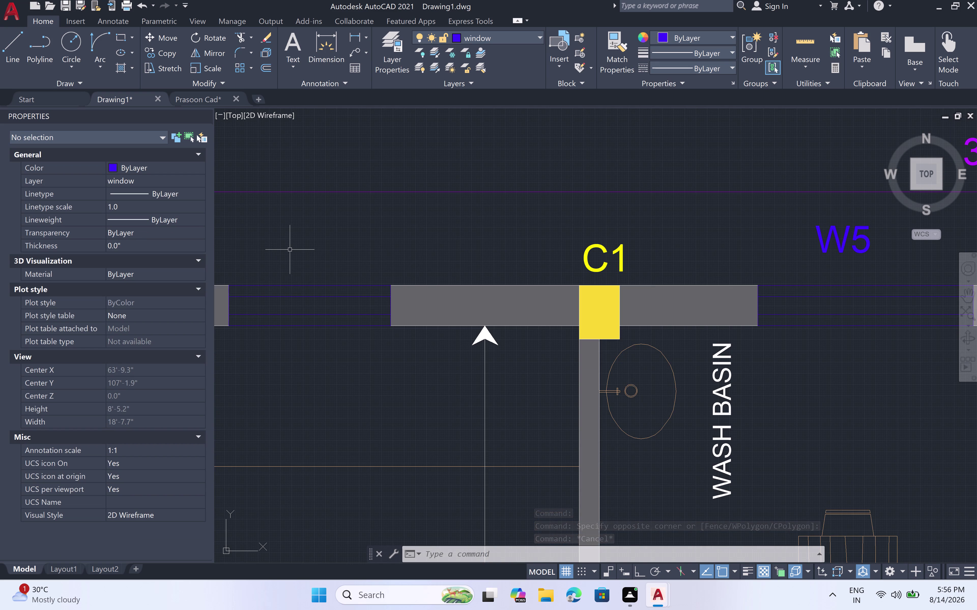
key(m)
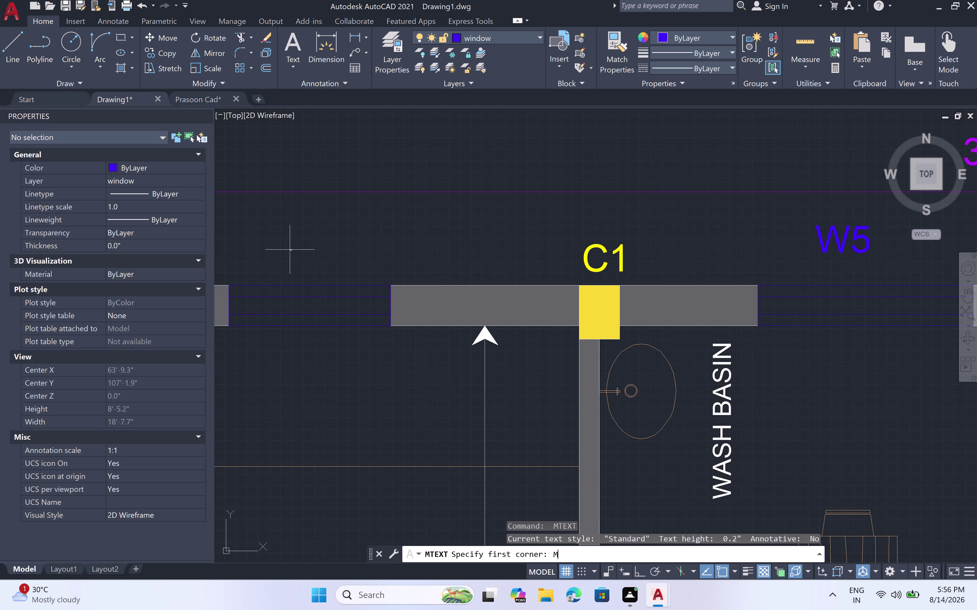
key(BackSpace)
click(263, 228)
click(332, 271)
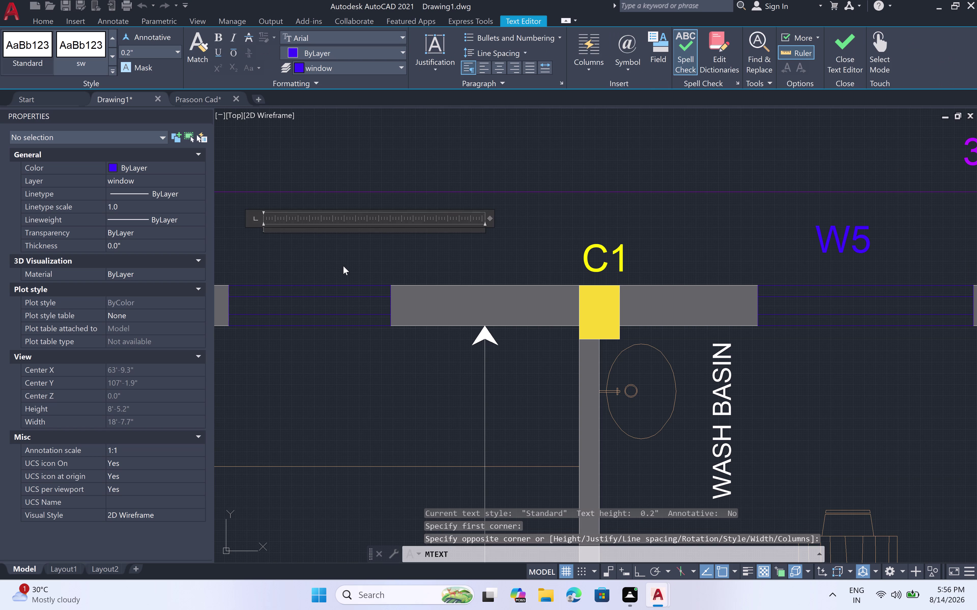
text(W6)
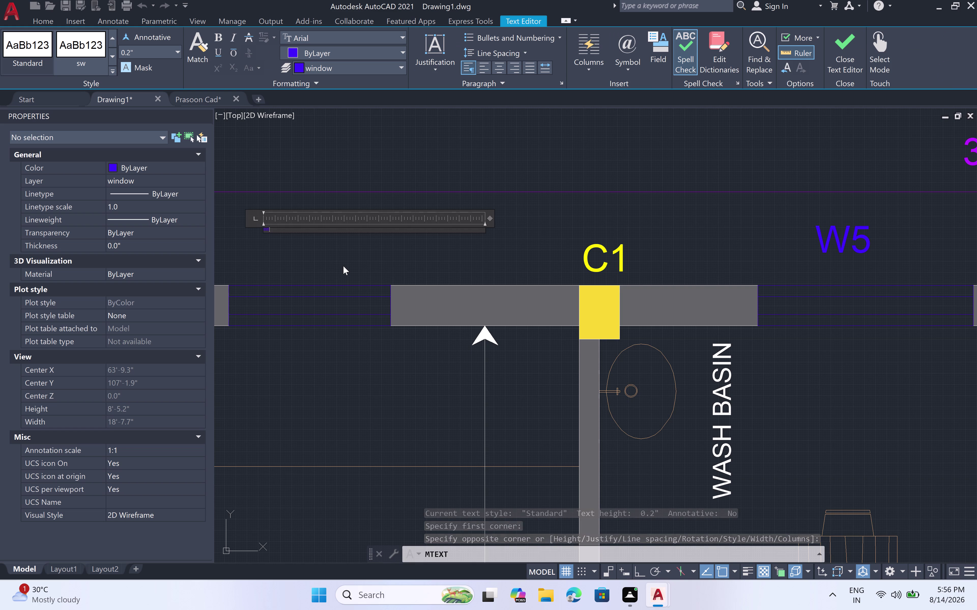
click(343, 266)
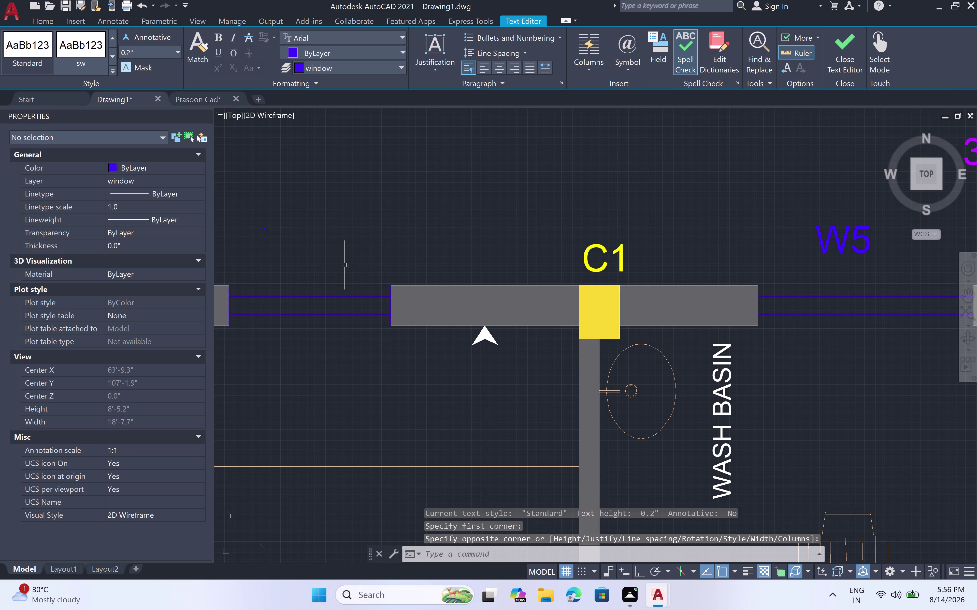
Set the W6 label's text height to 6" and deselect it.
click(266, 228)
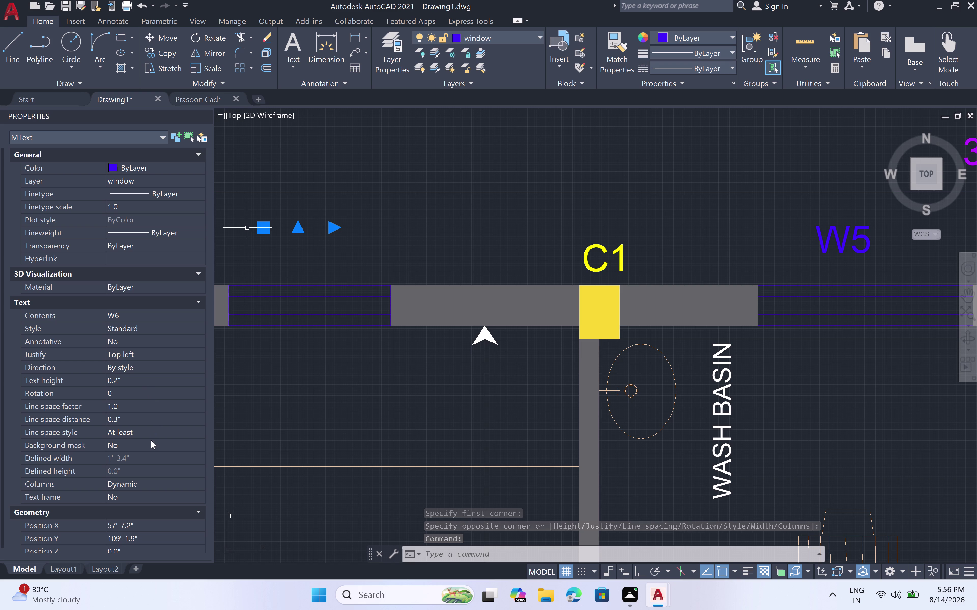
click(155, 374)
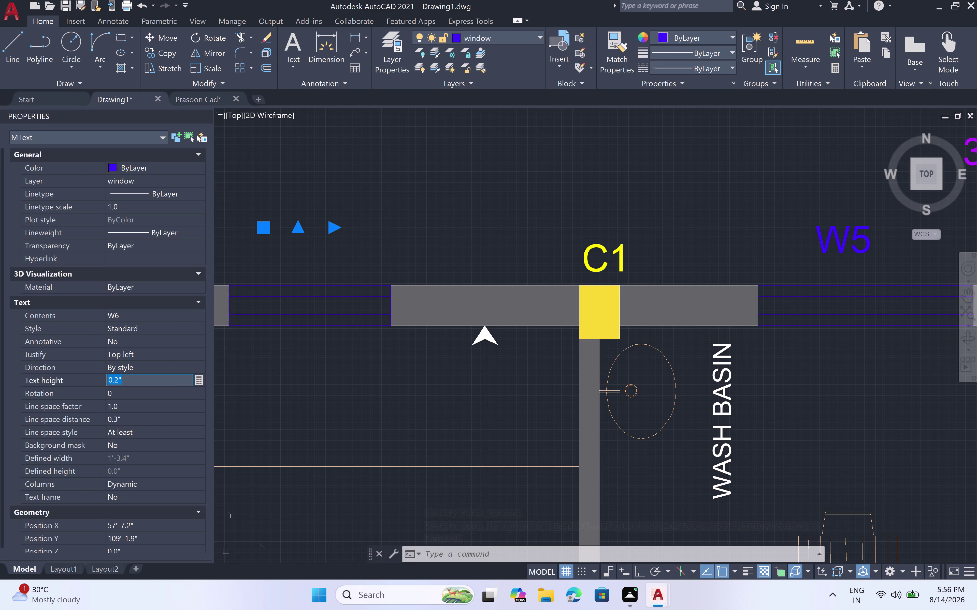
key(BackSpace)
key(6)
text(")
key(space)
click(416, 234)
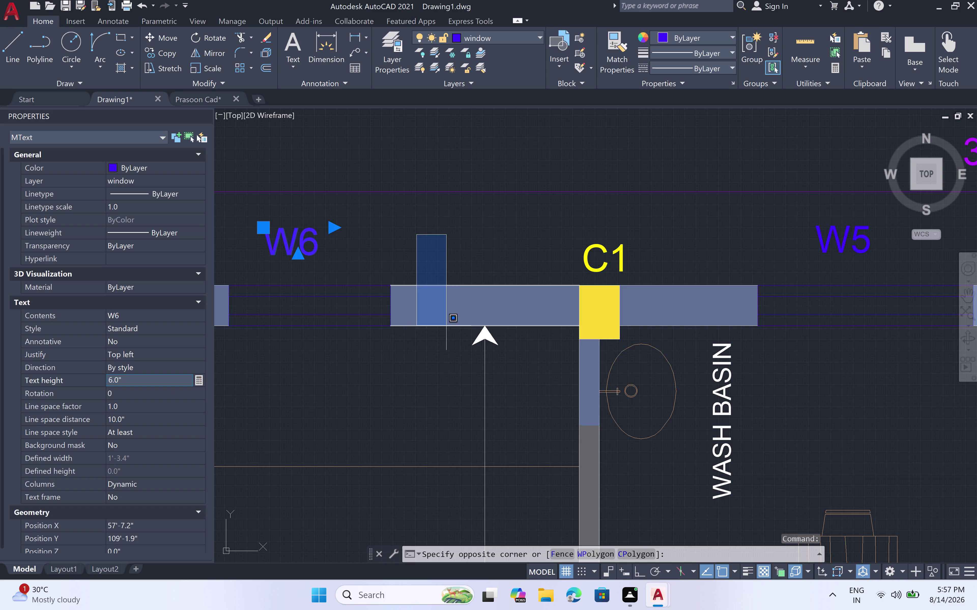
click(485, 256)
key(Escape)
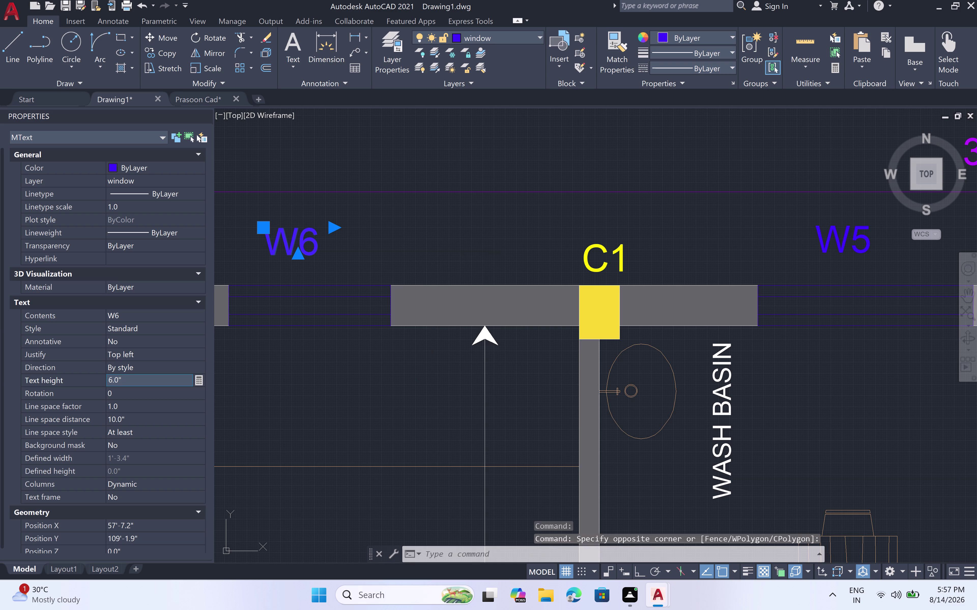
scroll(down, 3)
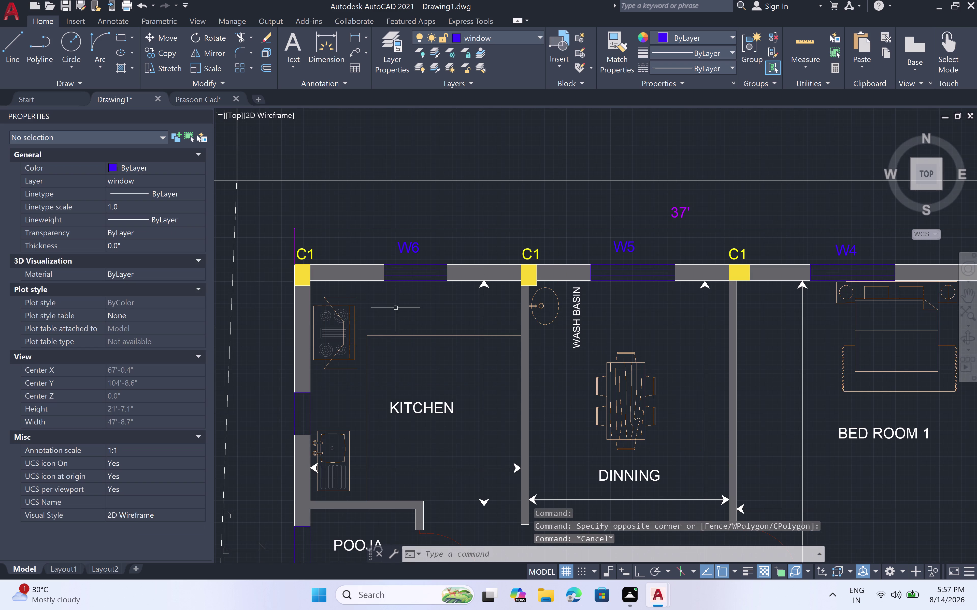
Pan to column C2 and add a 'W7' multiline text label below it.
scroll(down, 3)
middle_drag(258, 463, 452, 280)
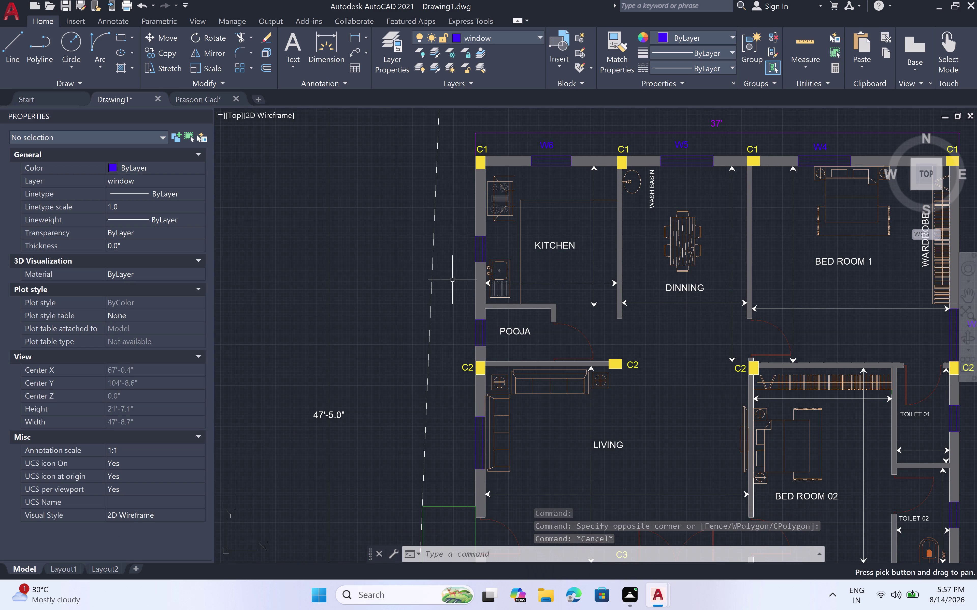
scroll(up, 3)
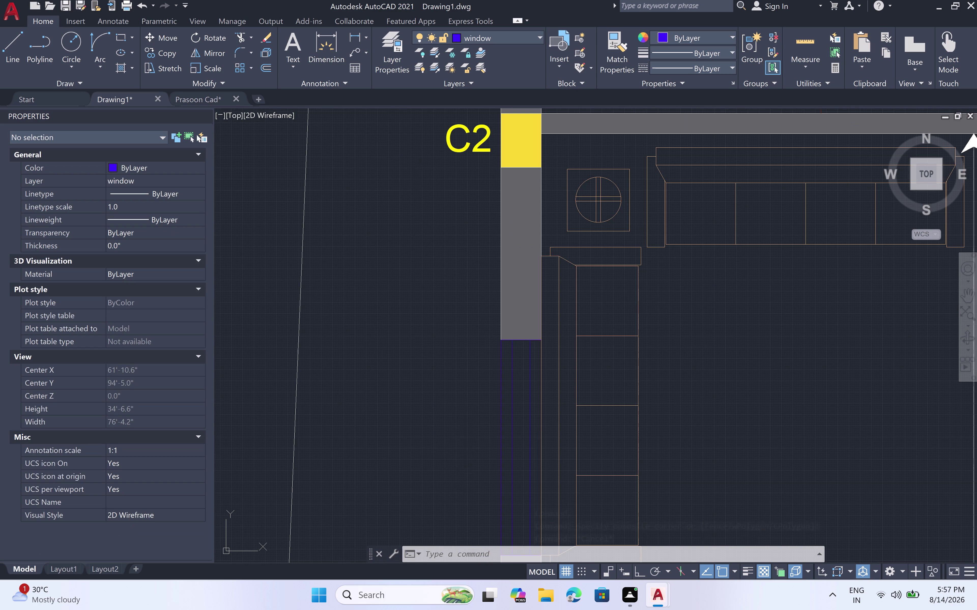
key(space)
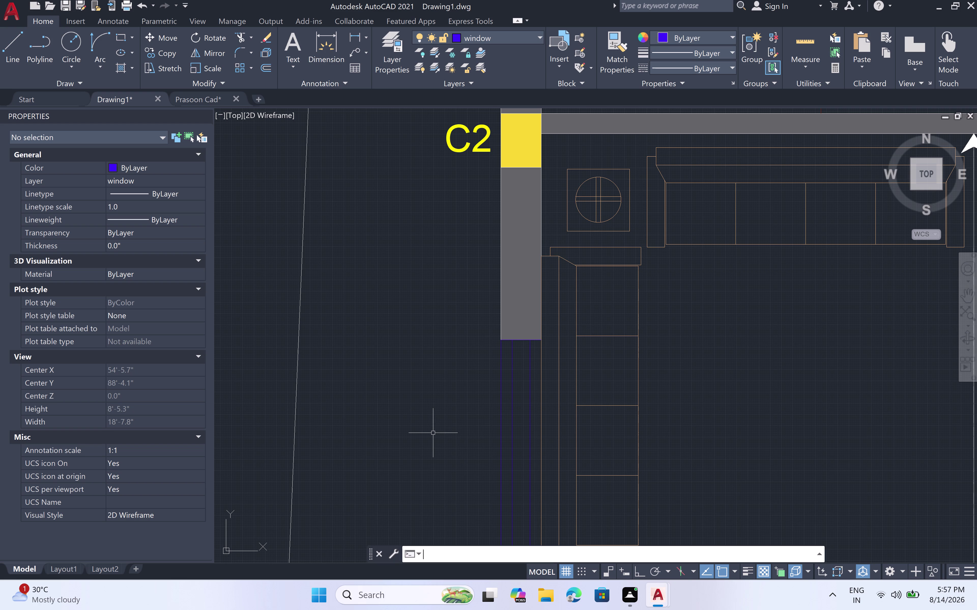
drag(422, 413, 429, 415)
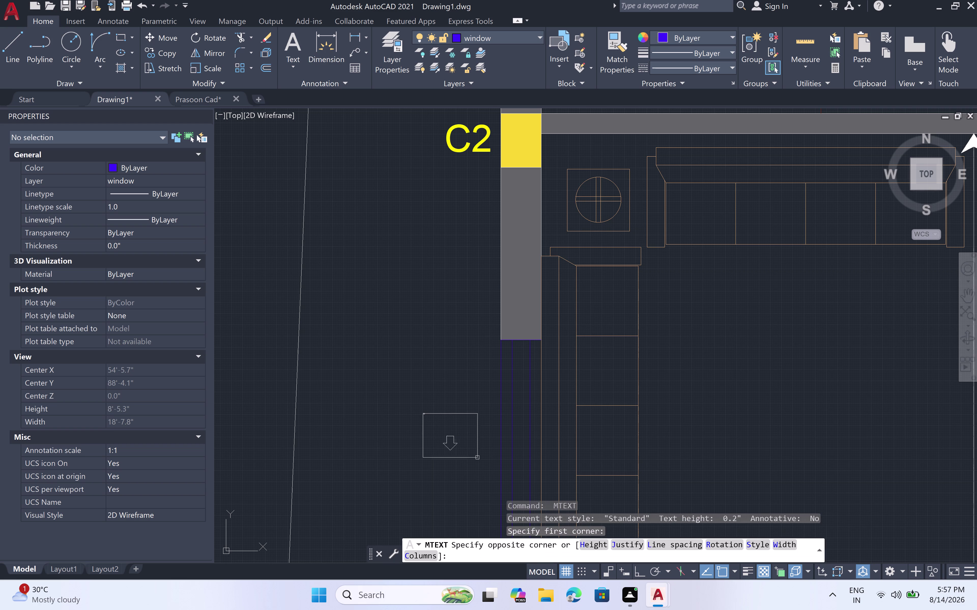
click(480, 477)
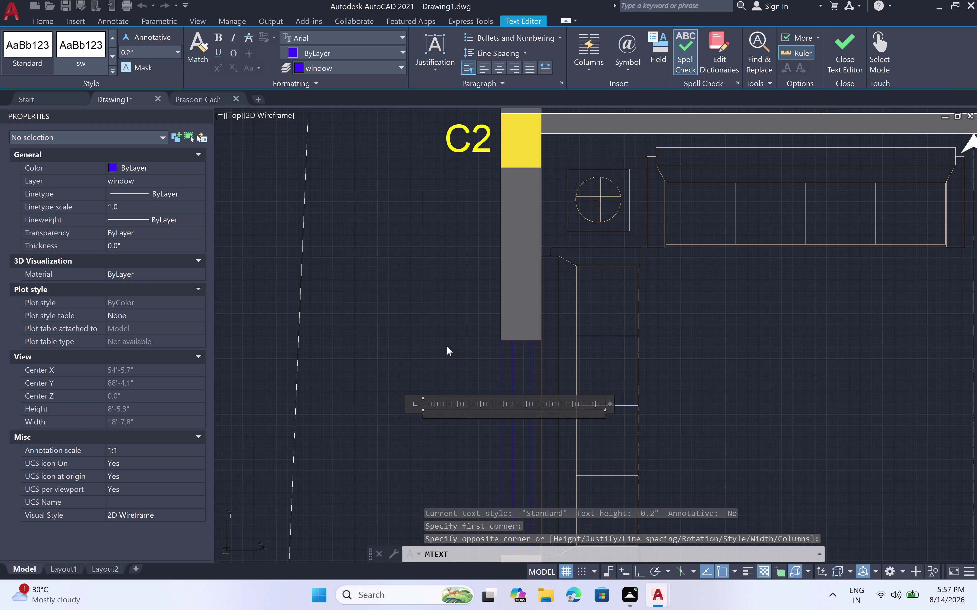
key(w)
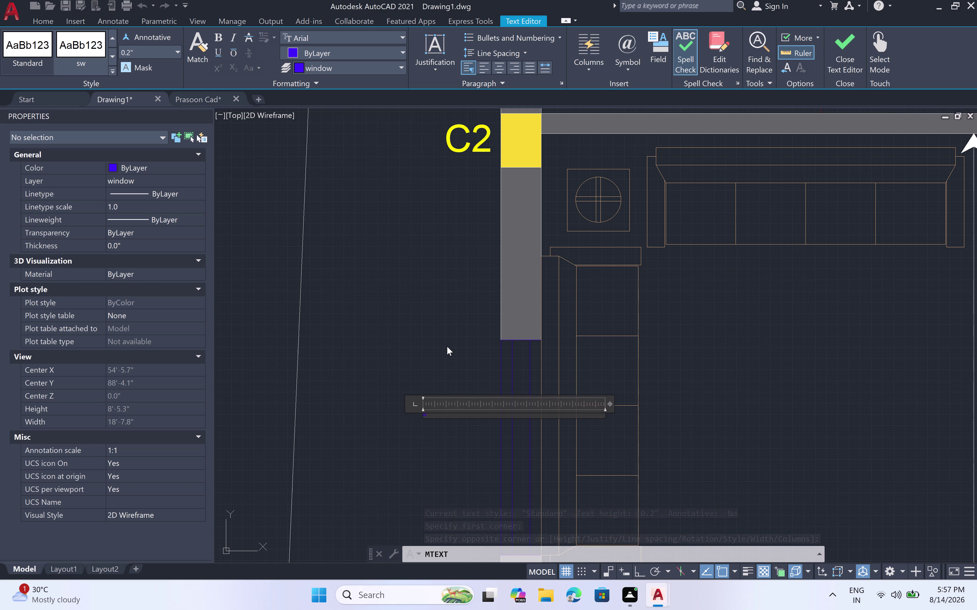
key(7)
click(447, 344)
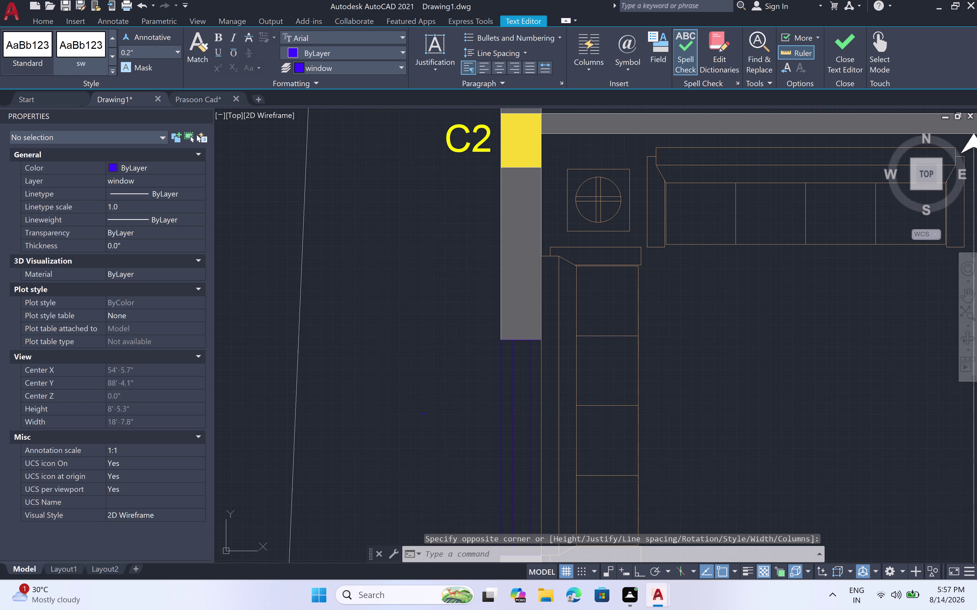
Set the W7 label's text height to 6" and deselect it.
click(422, 414)
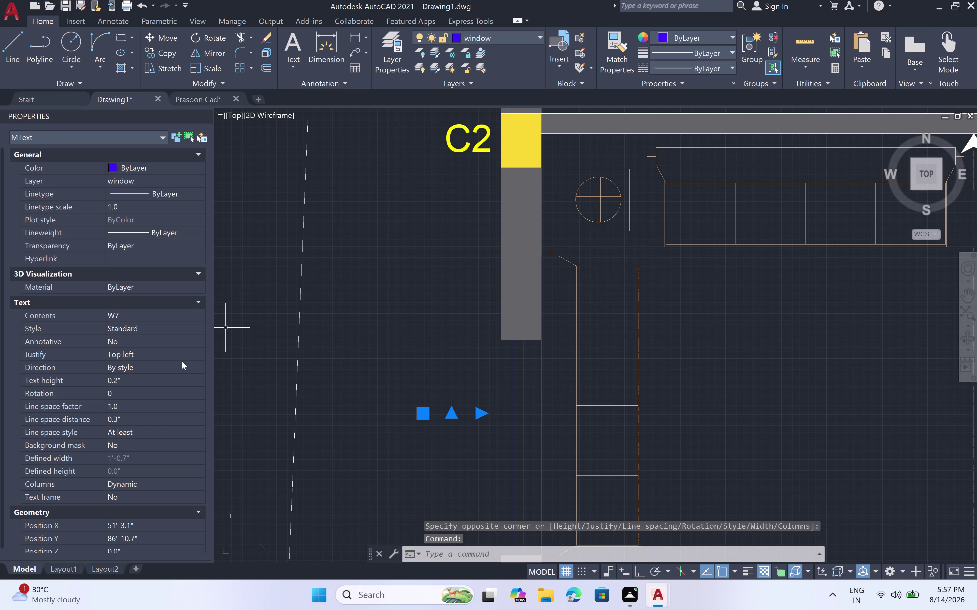
click(158, 380)
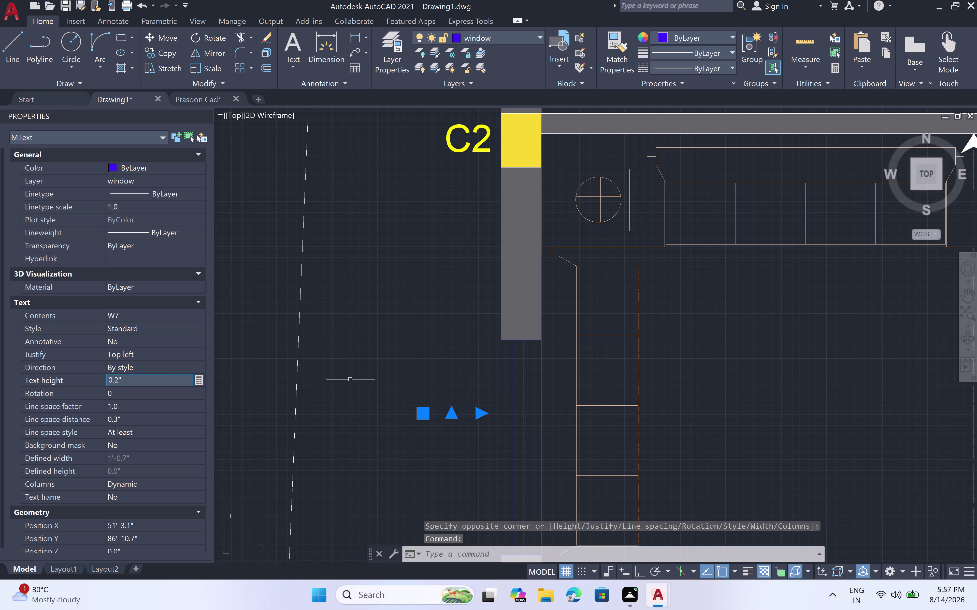
key(BackSpace)
key(BackSpace)
key(BackSpace)
key(BackSpace)
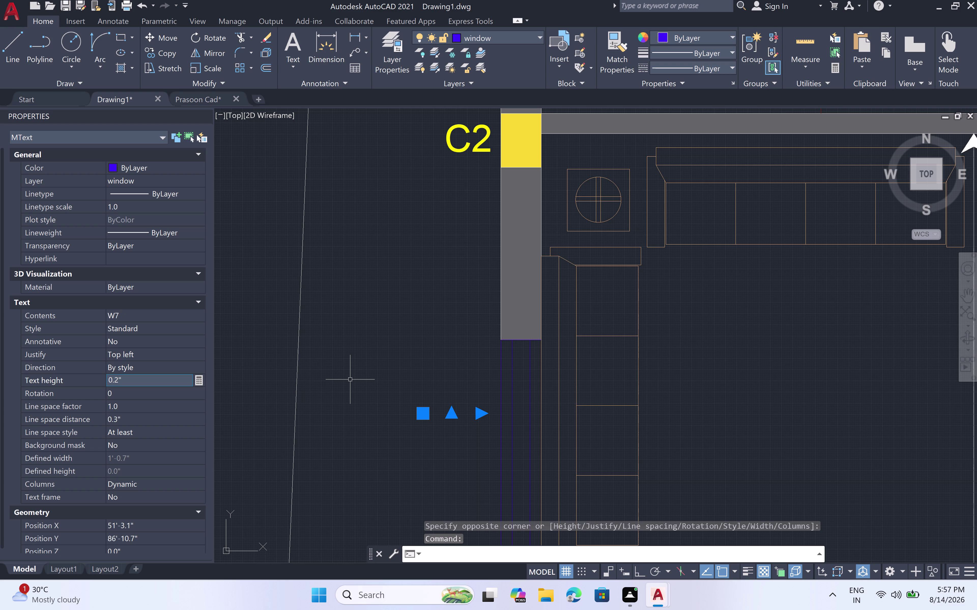
click(126, 379)
key(BackSpace)
key(BackSpace)
key(BackSpace)
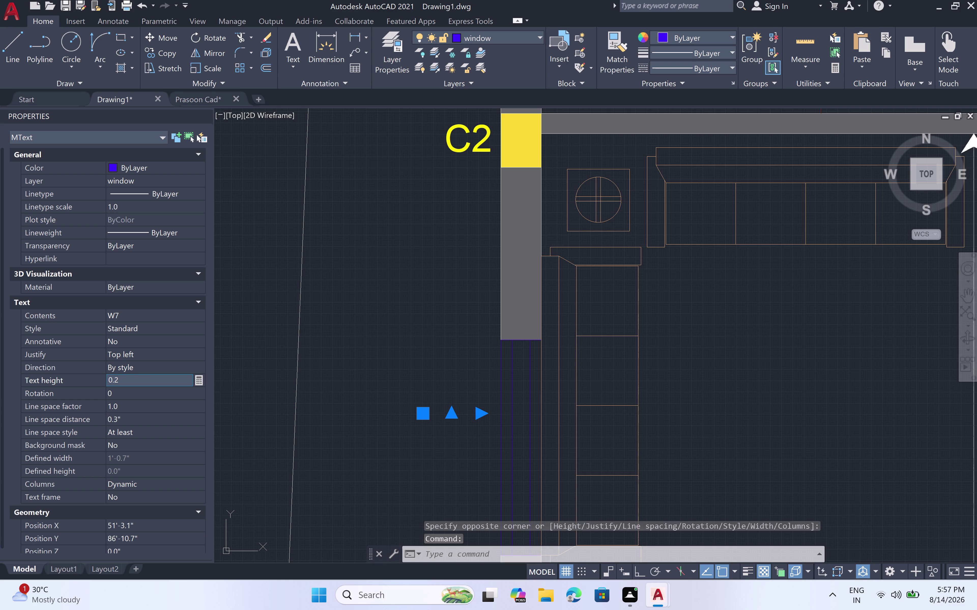
key(BackSpace)
key(6)
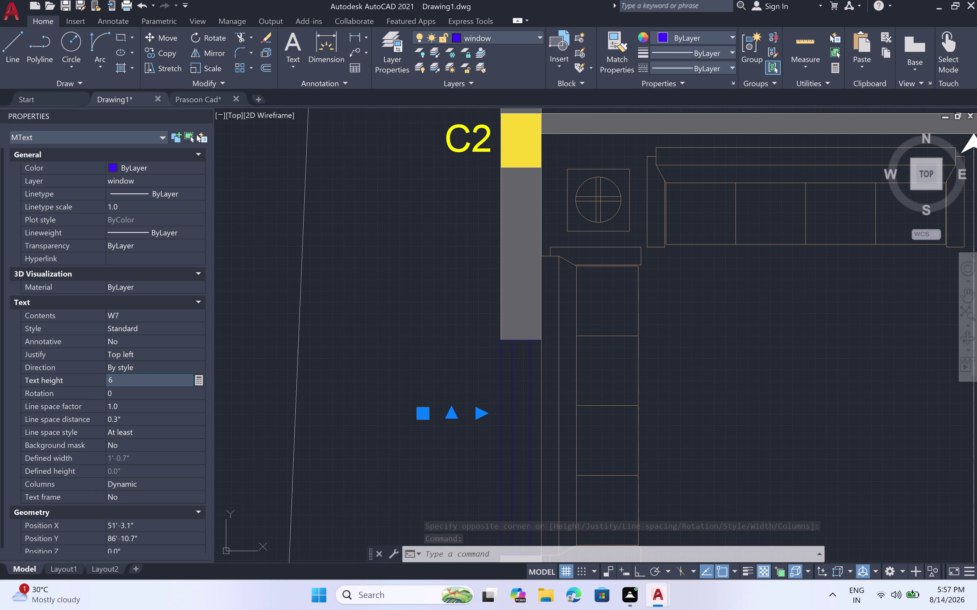
text(")
key(space)
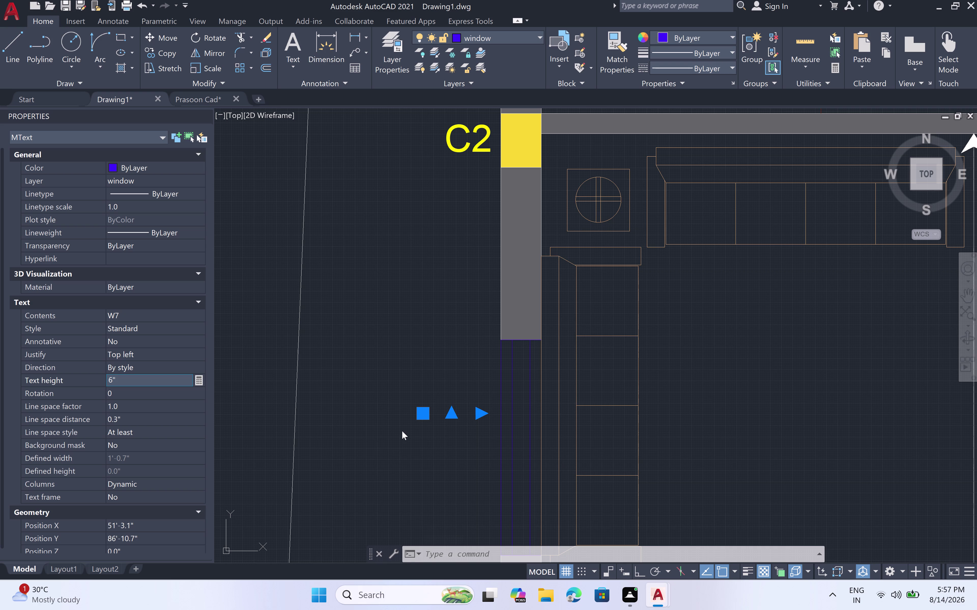
click(401, 431)
double_click(345, 444)
click(354, 450)
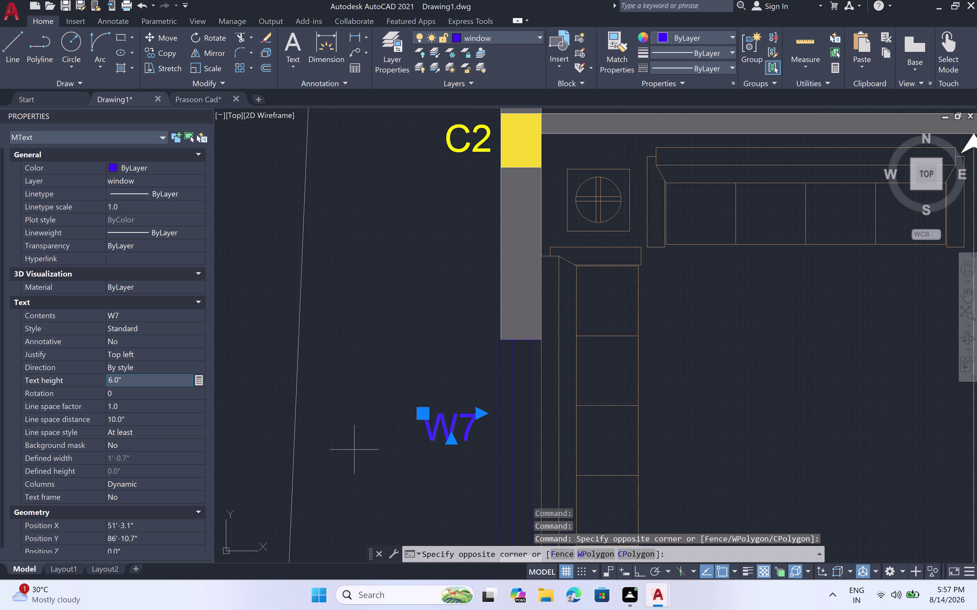
key(Escape)
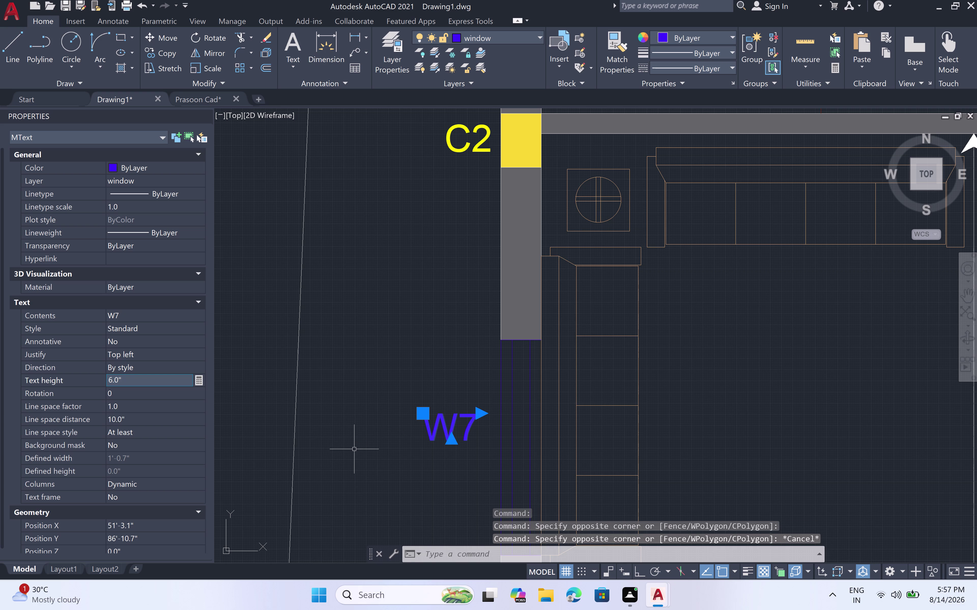
key(Escape)
scroll(down, 3)
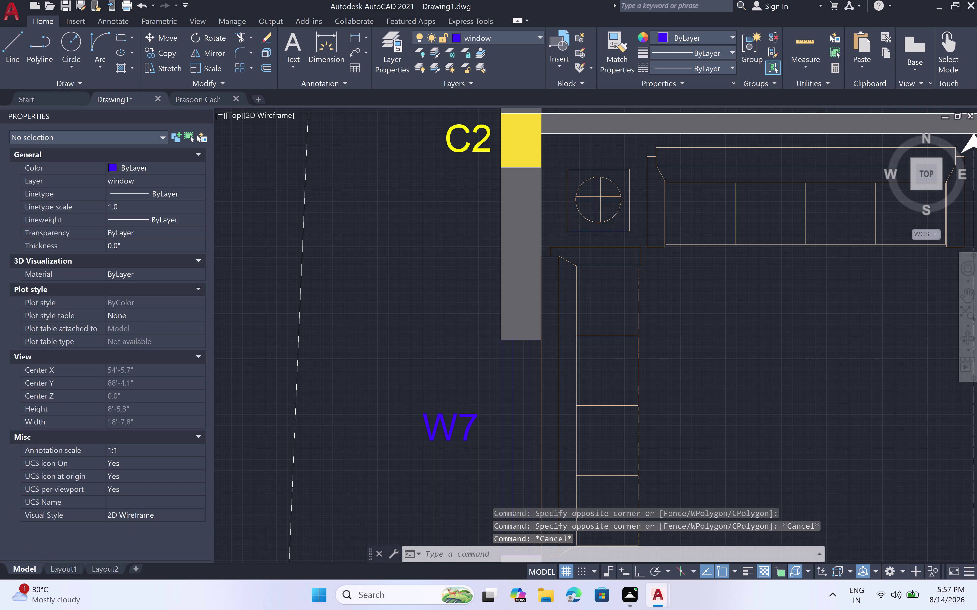
Zoom and pan to the C3 entrance doorway and relaunch the MTEXT command.
scroll(down, 3)
scroll(down, 3)
scroll(down, 3)
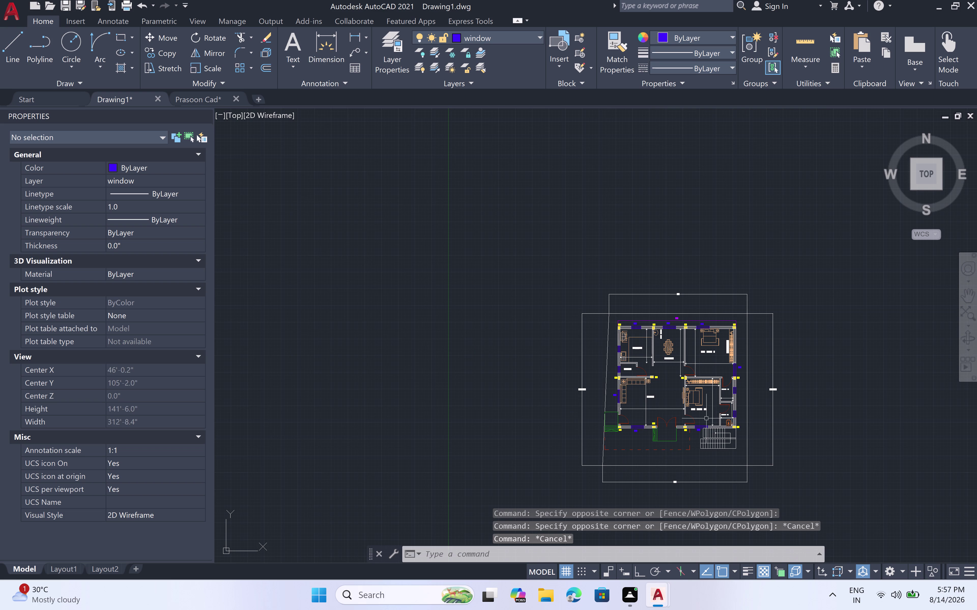
middle_drag(671, 397, 587, 315)
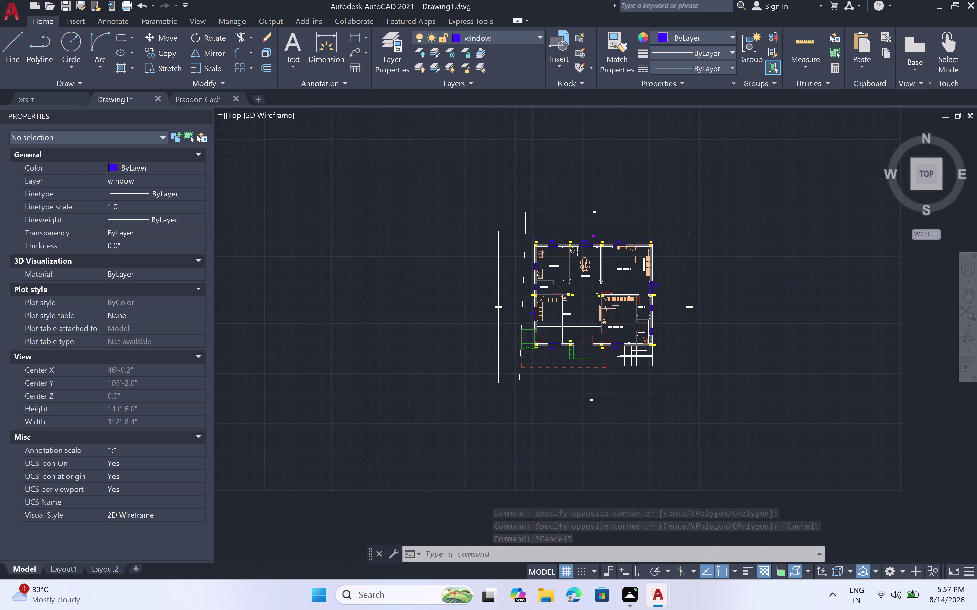
scroll(up, 3)
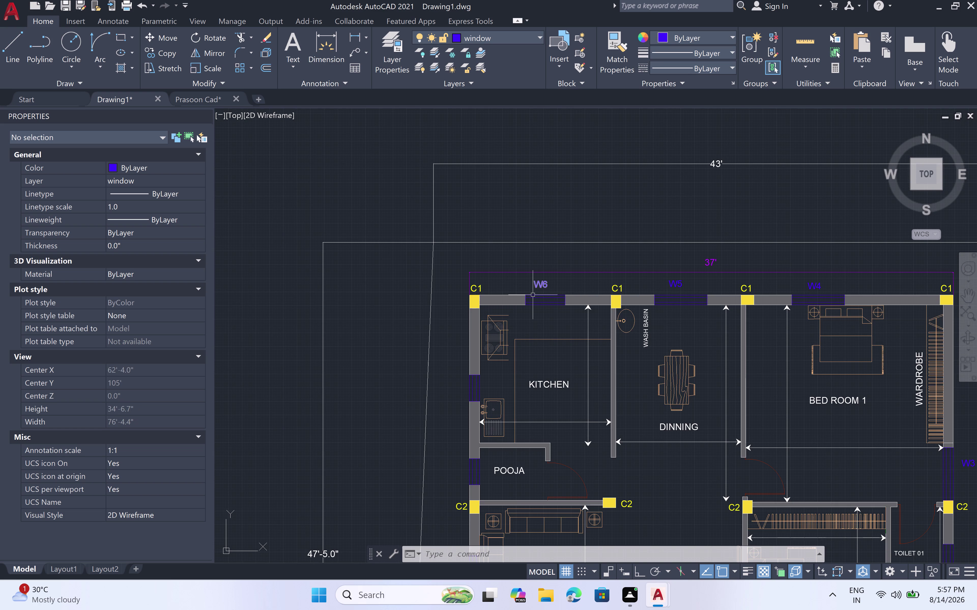
scroll(down, 3)
scroll(down, 3)
scroll(up, 3)
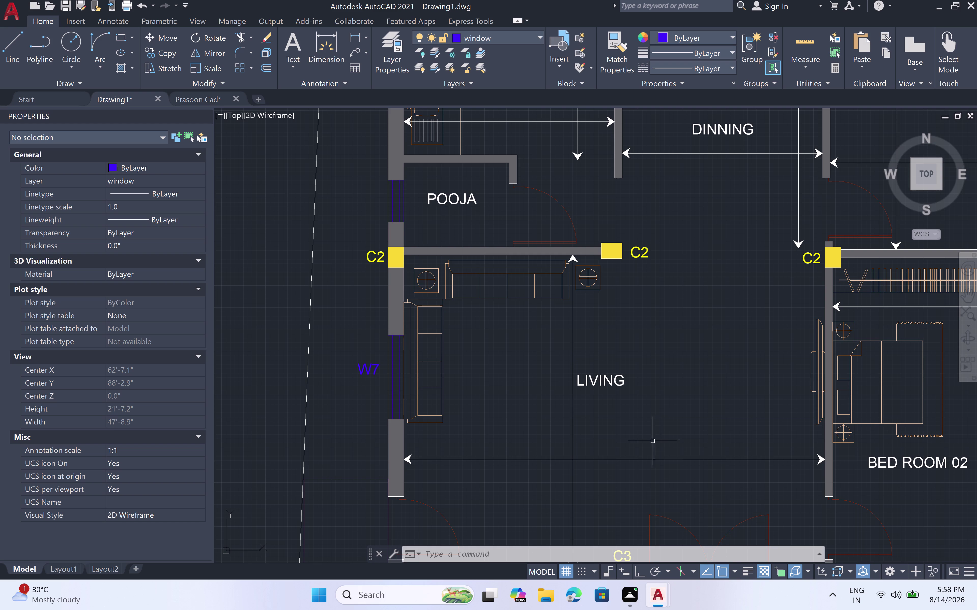
scroll(down, 3)
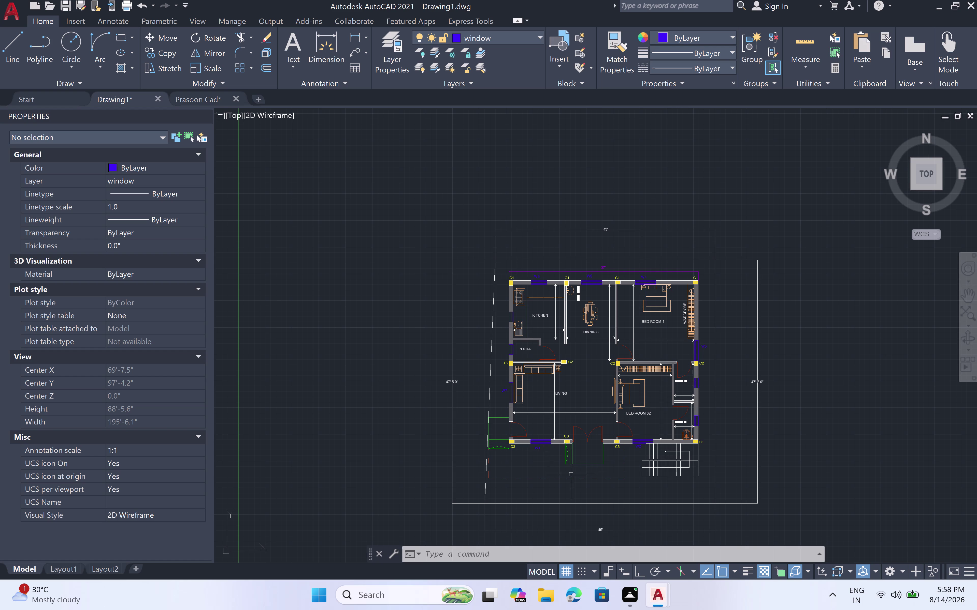
scroll(up, 3)
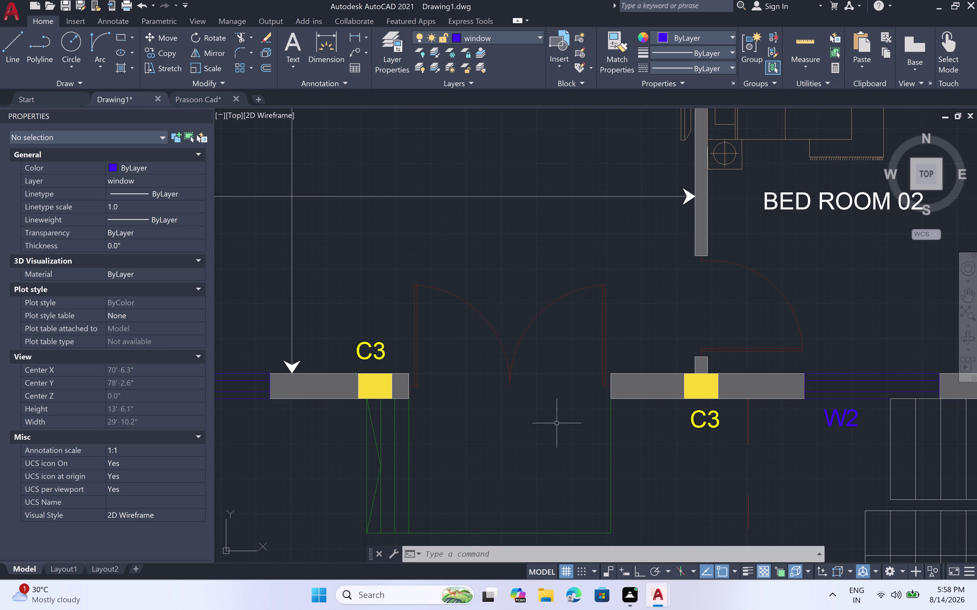
scroll(down, 3)
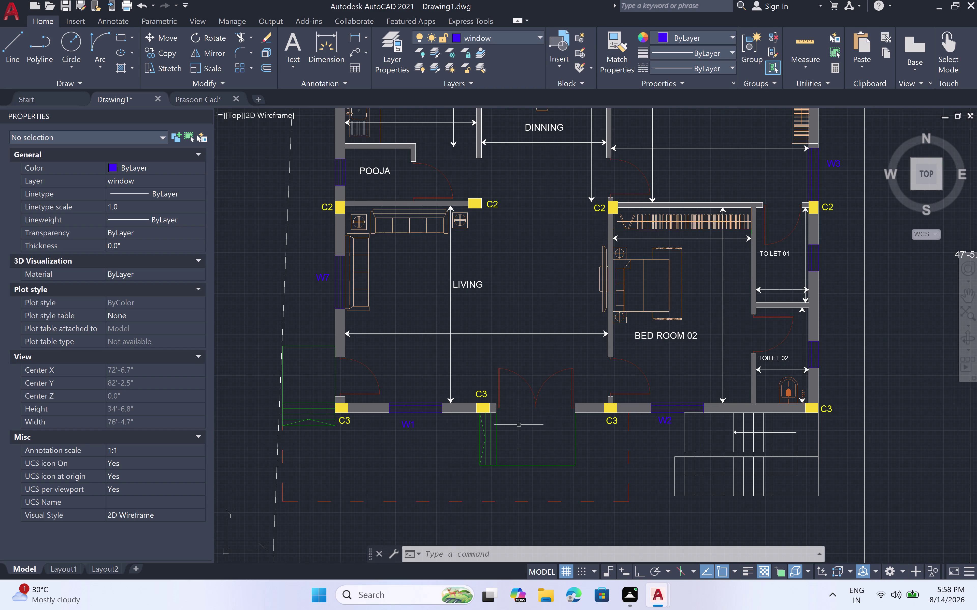
scroll(up, 3)
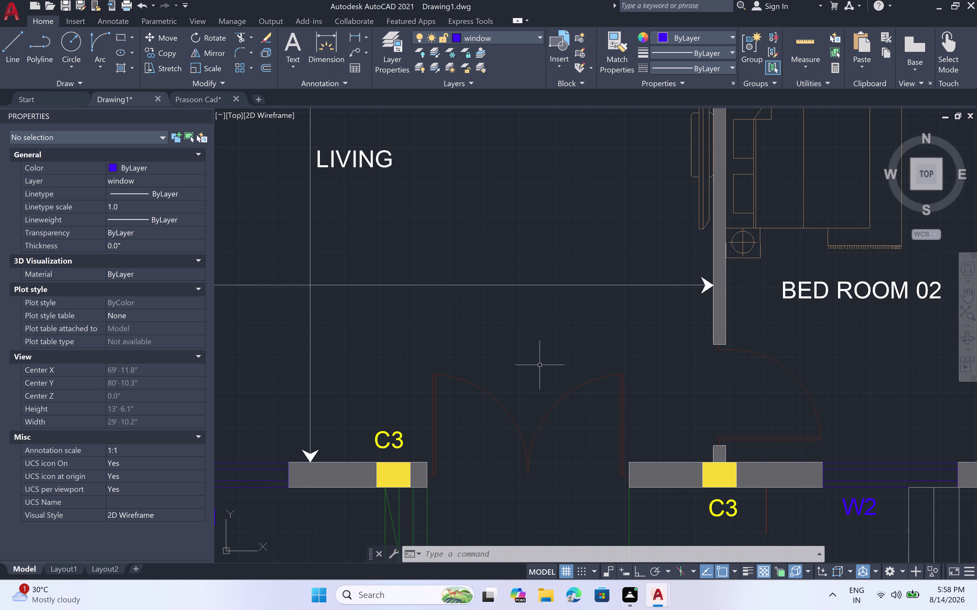
key(space)
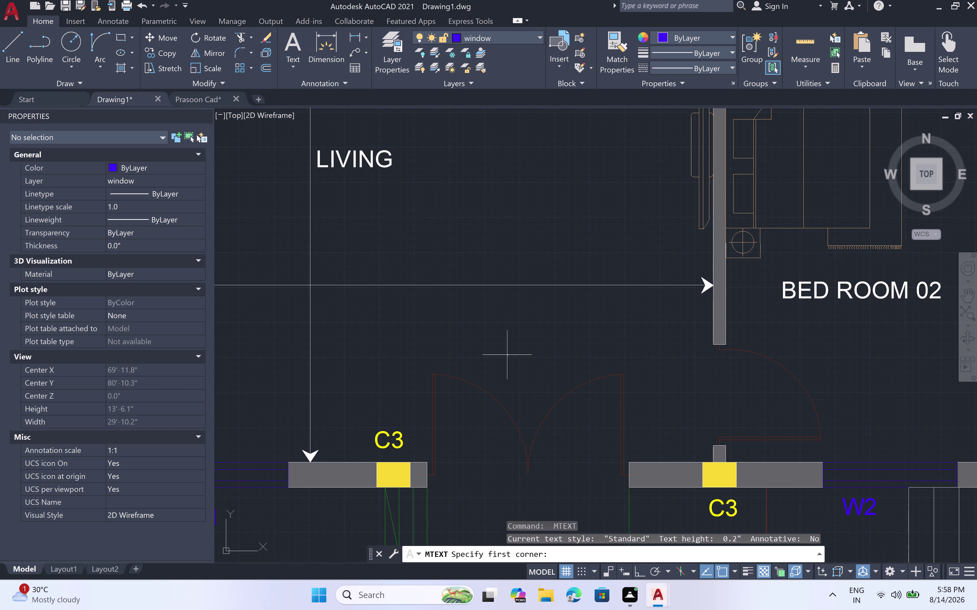
Discard a stray empty text box and pick a layer from the layer list.
click(496, 355)
click(554, 387)
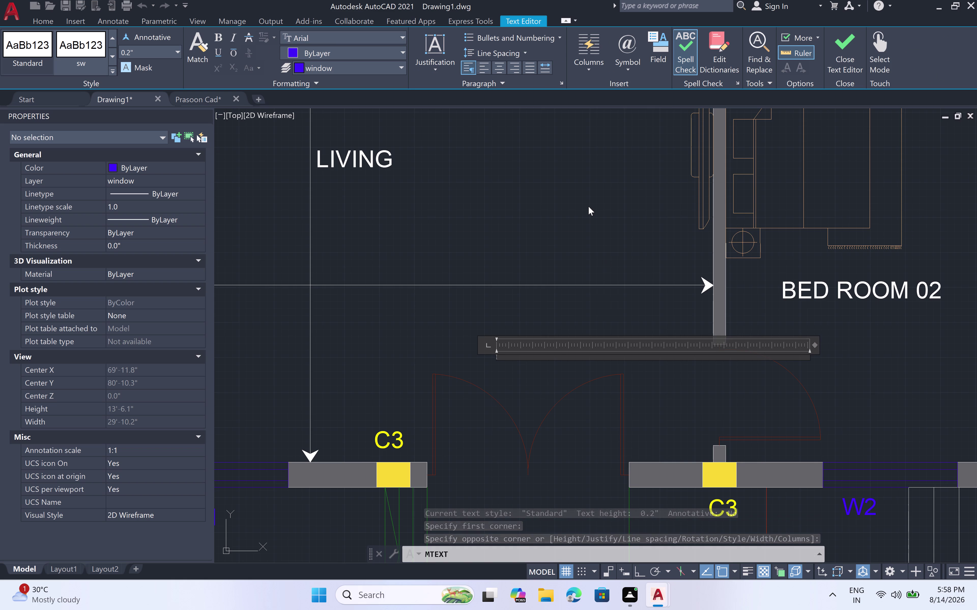
key(Escape)
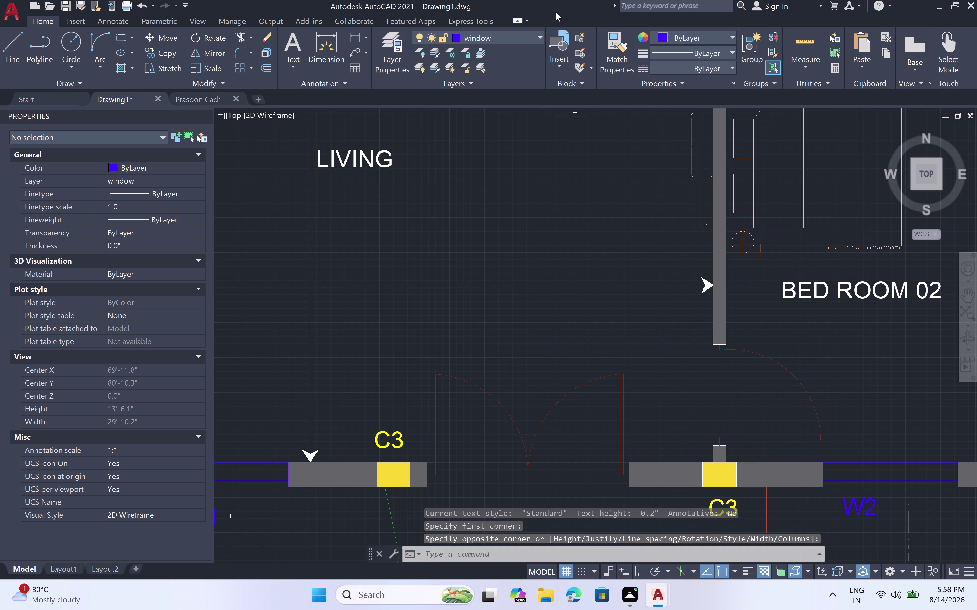
click(539, 34)
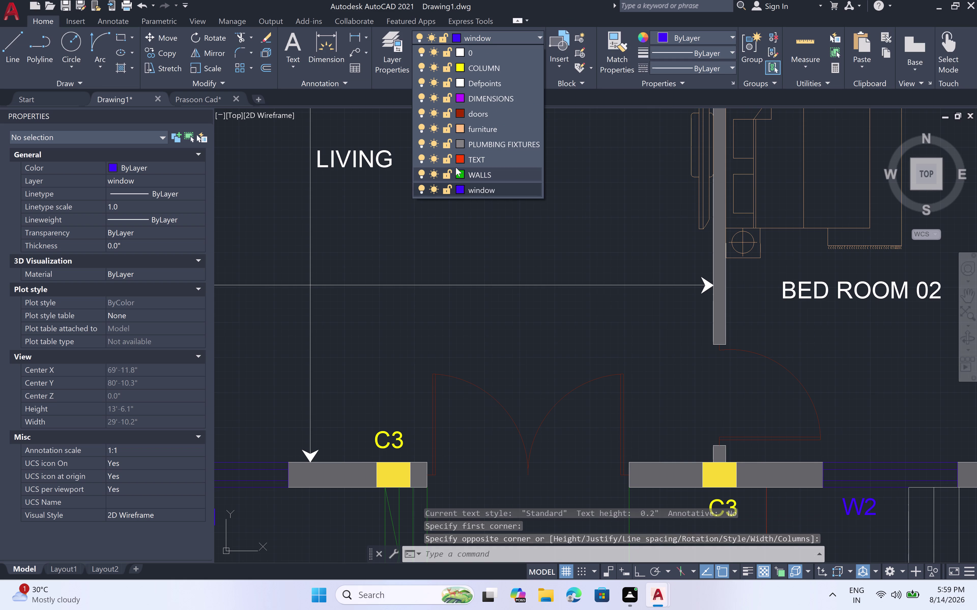
click(475, 114)
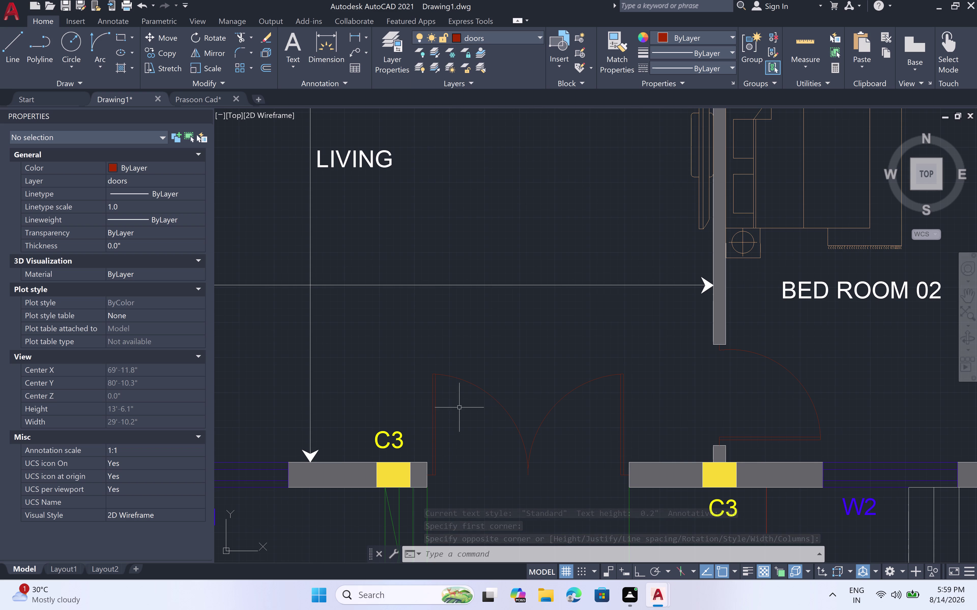
Write D1 in a multiline text box above the entrance door.
key(space)
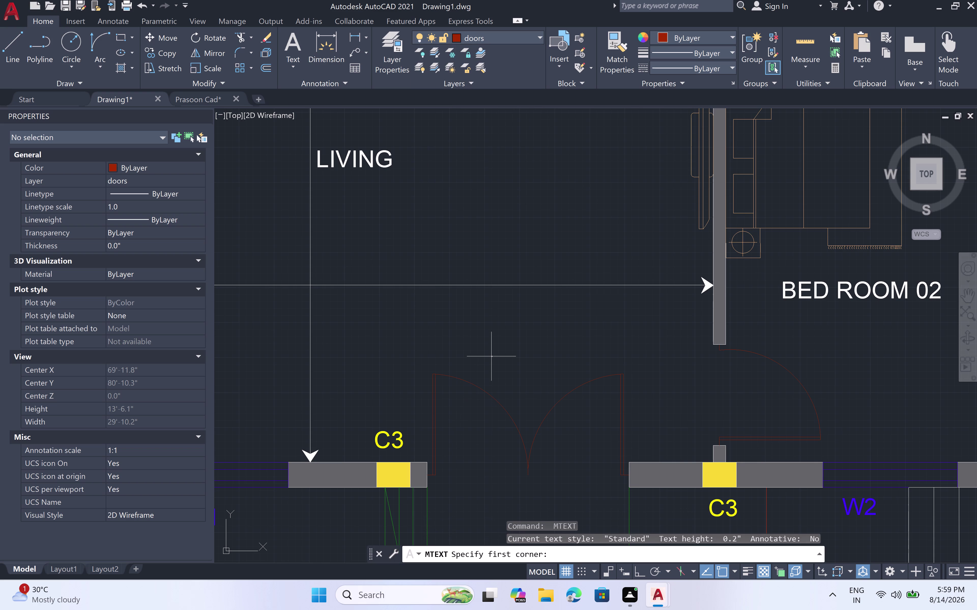
click(486, 326)
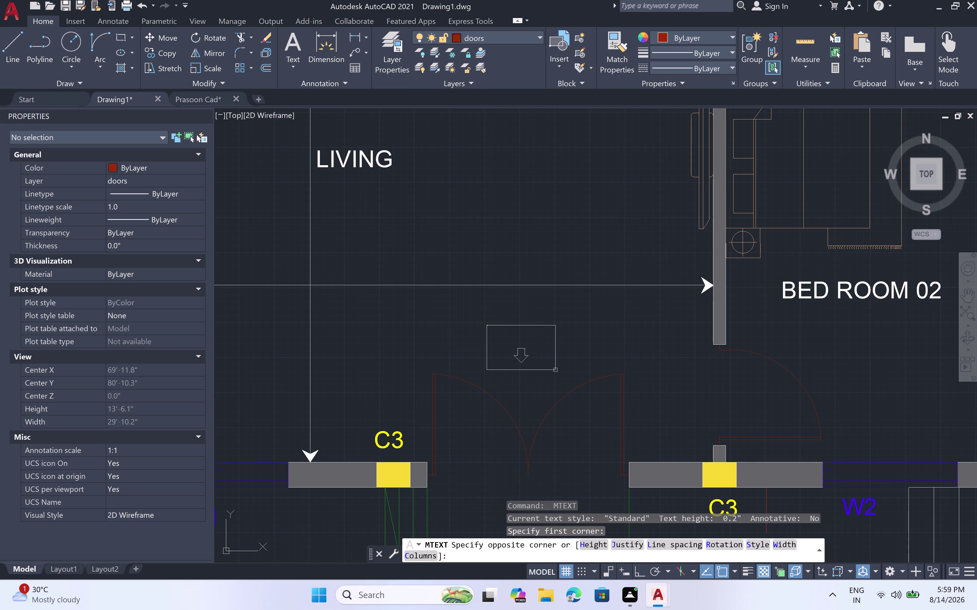
click(563, 371)
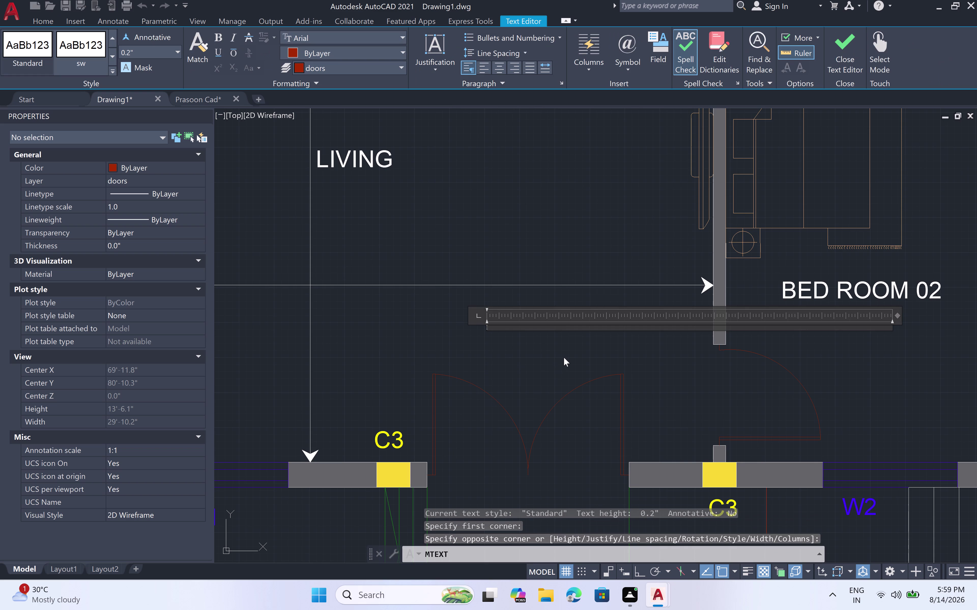
text(D1)
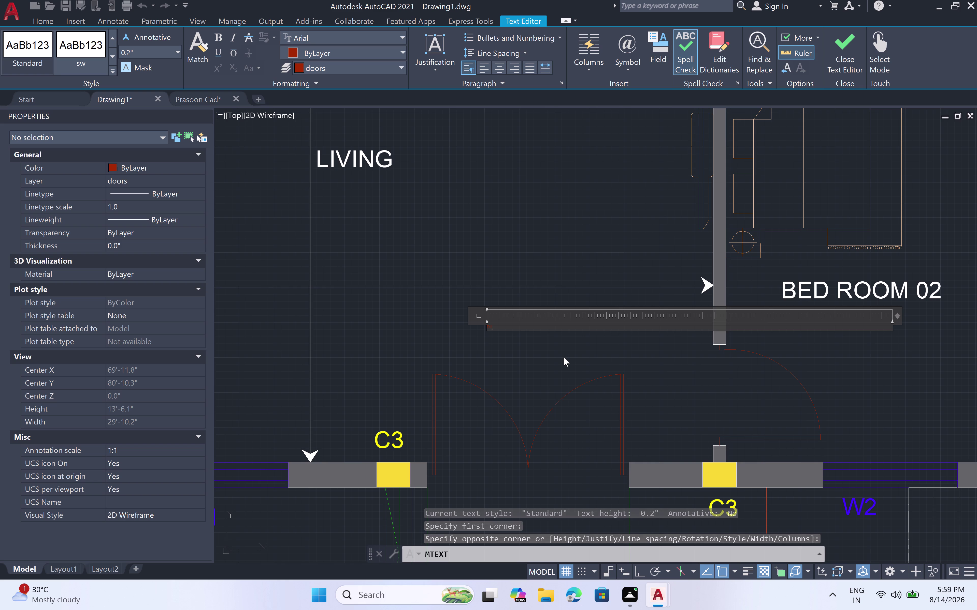
click(563, 357)
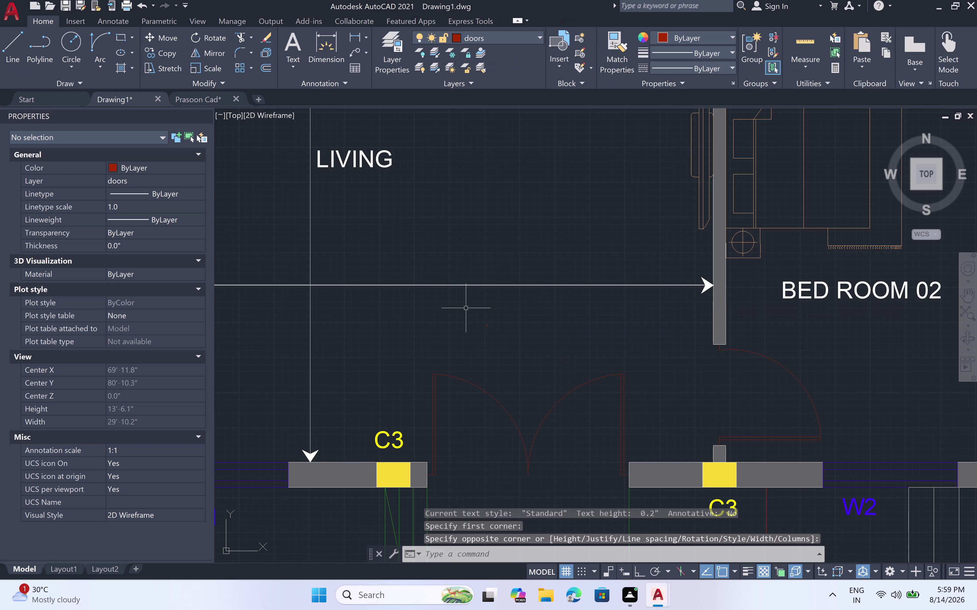
Change the D1 label's text height to 6" in Properties, then deselect it.
click(488, 325)
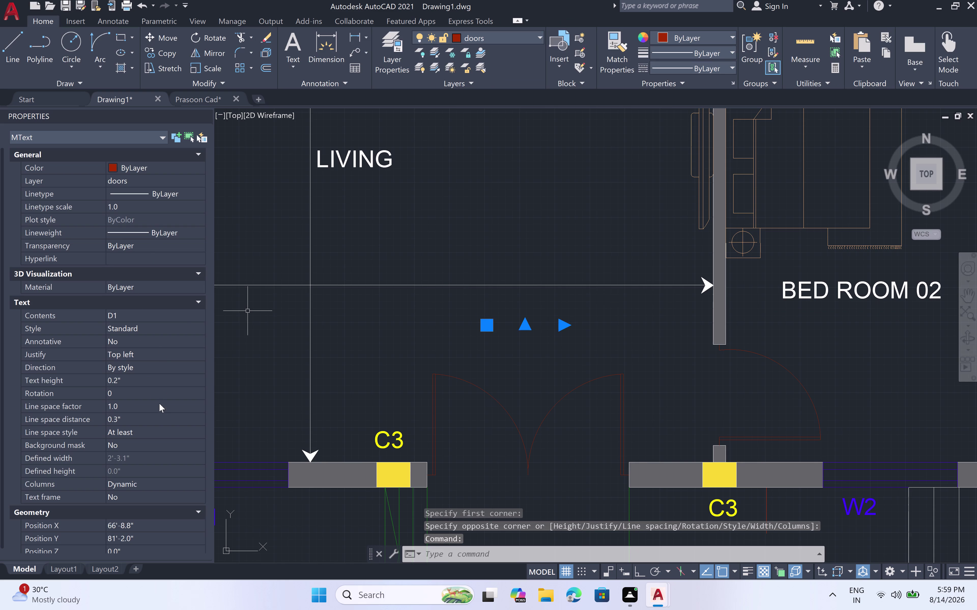
click(143, 375)
key(BackSpace)
key(BackSpace)
key(BackSpace)
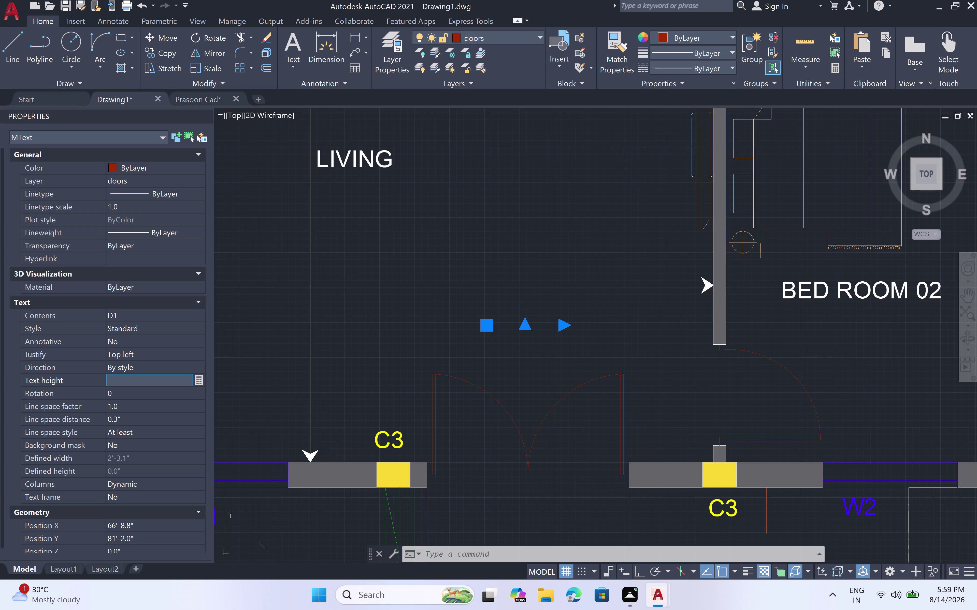
key(6)
text(")
key(space)
double_click(414, 383)
double_click(323, 346)
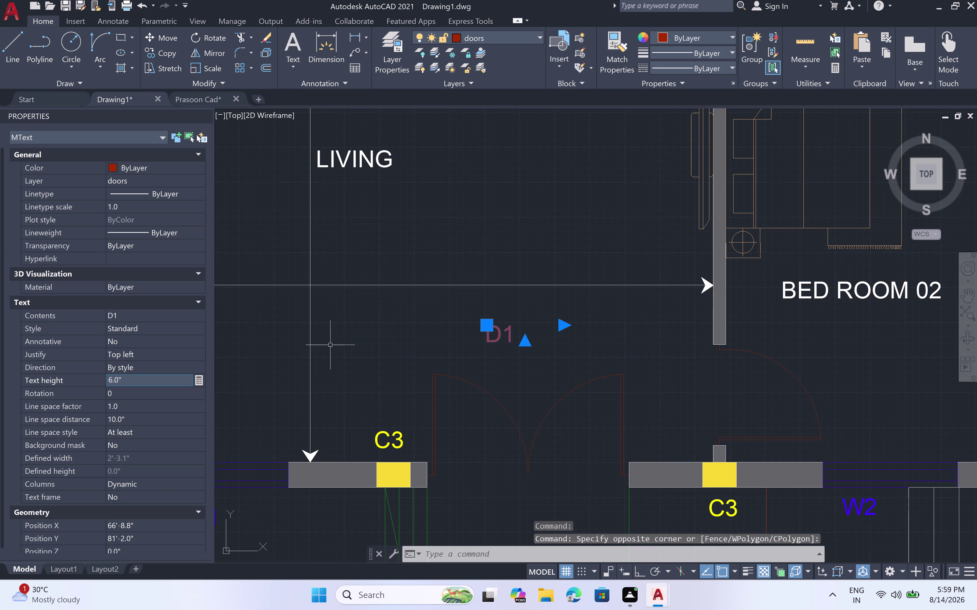
key(Escape)
scroll(down, 3)
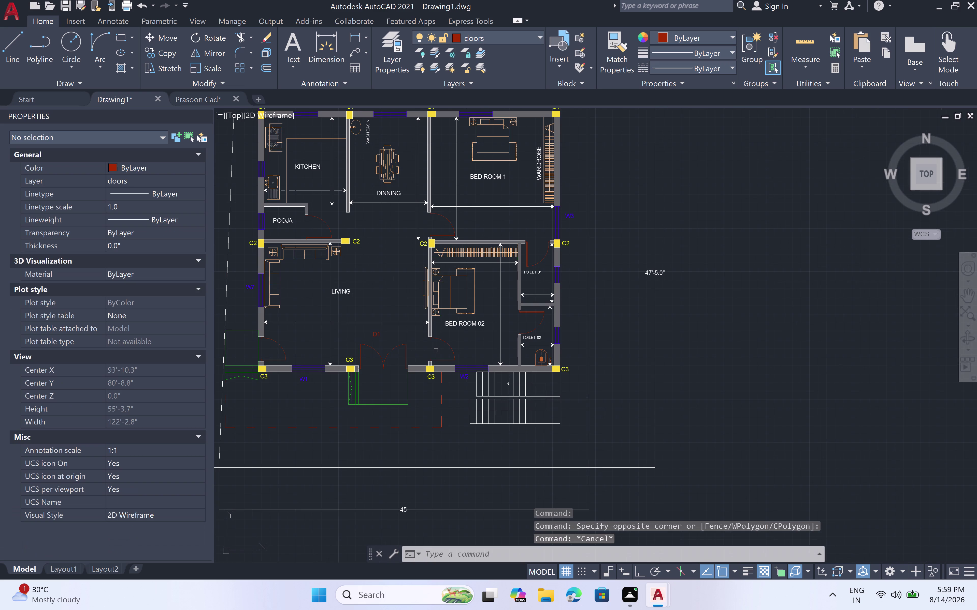
Pan to the door west of D1 and write D2 in a text box.
scroll(up, 3)
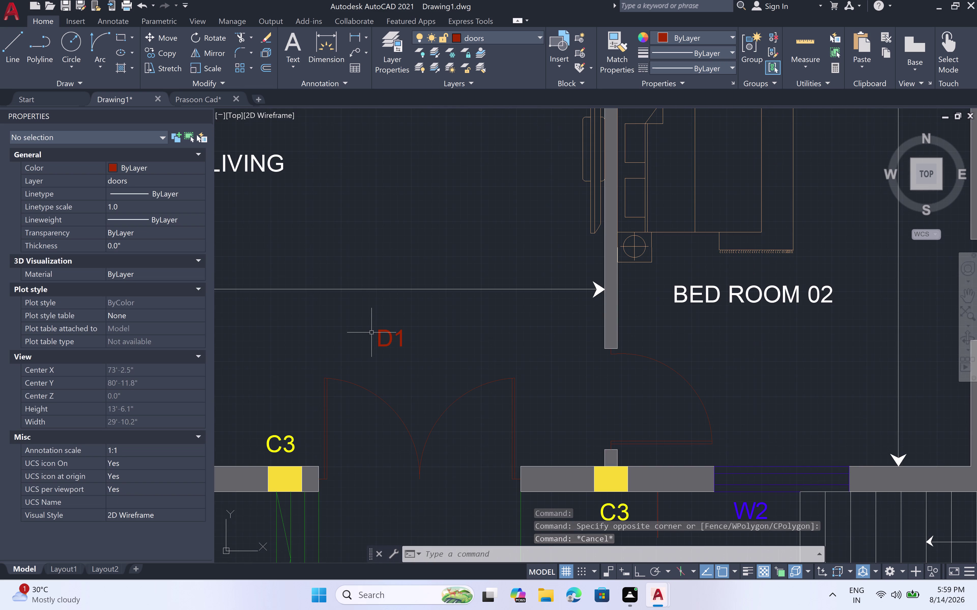
scroll(down, 3)
scroll(down, 3)
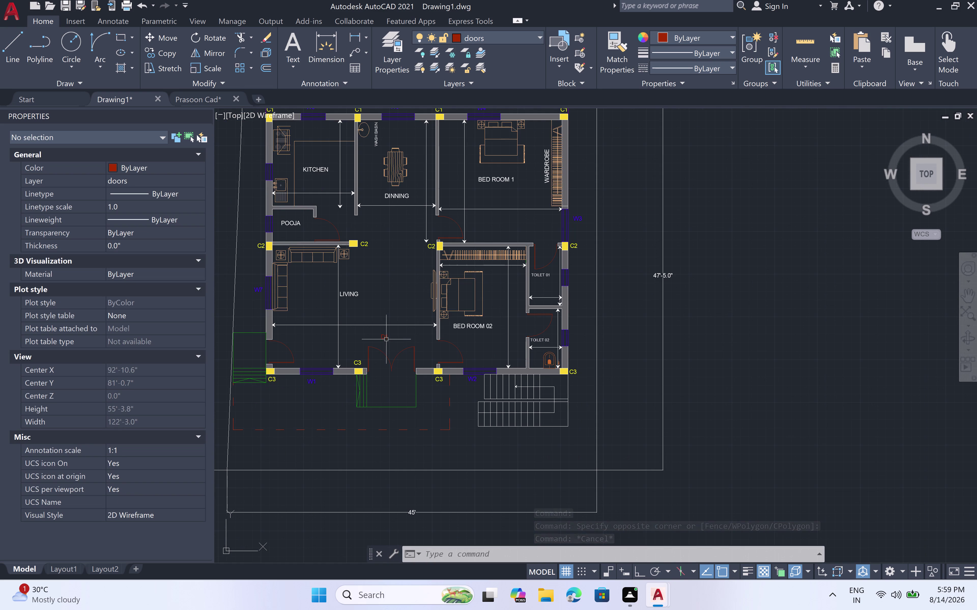
middle_drag(308, 343, 371, 327)
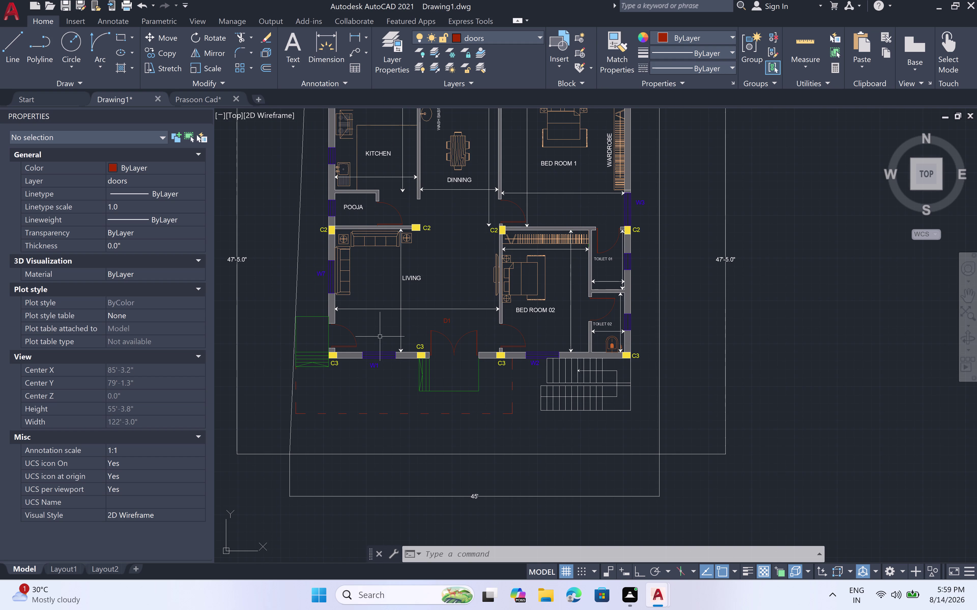
scroll(up, 3)
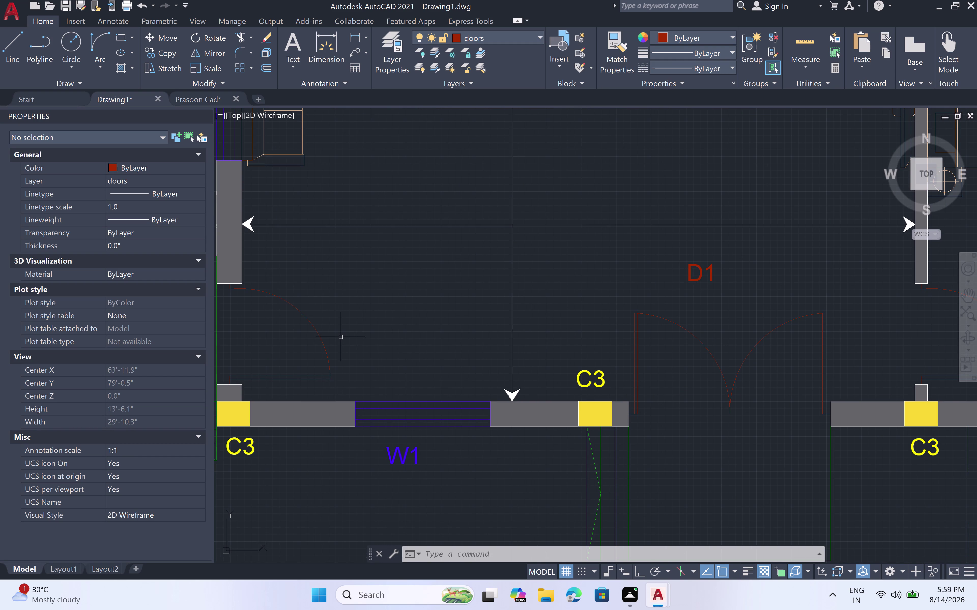
key(space)
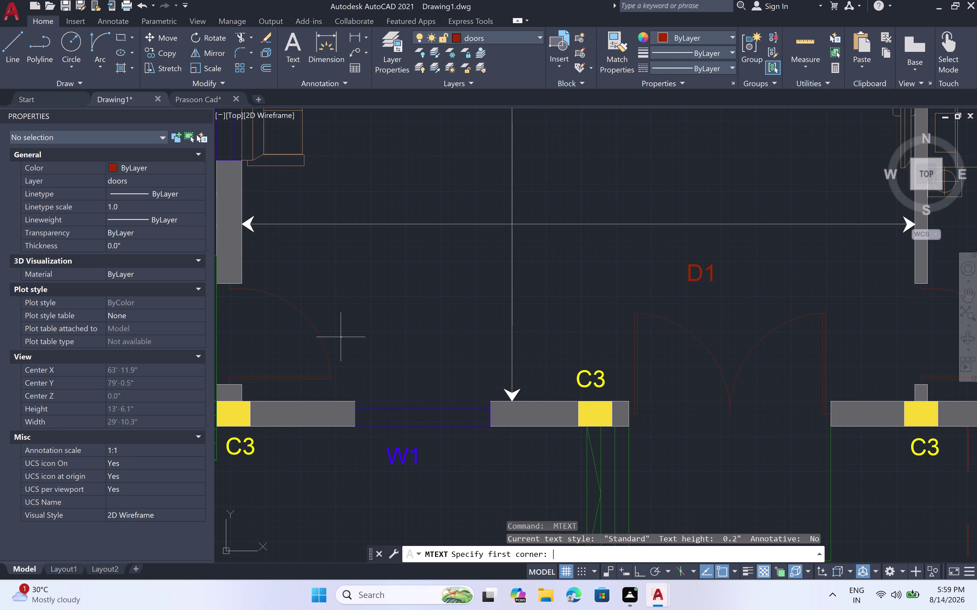
click(344, 324)
click(393, 371)
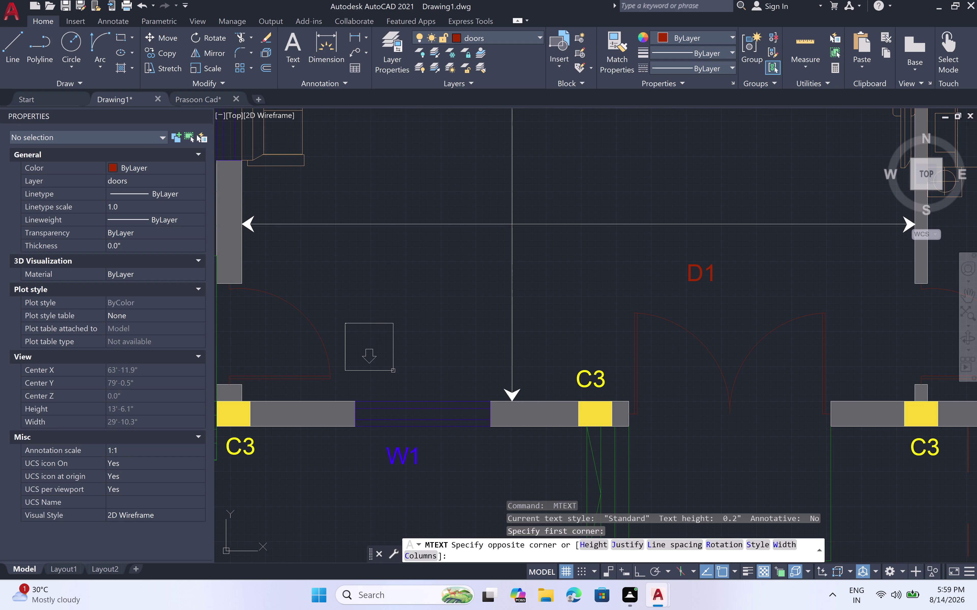
text(D)
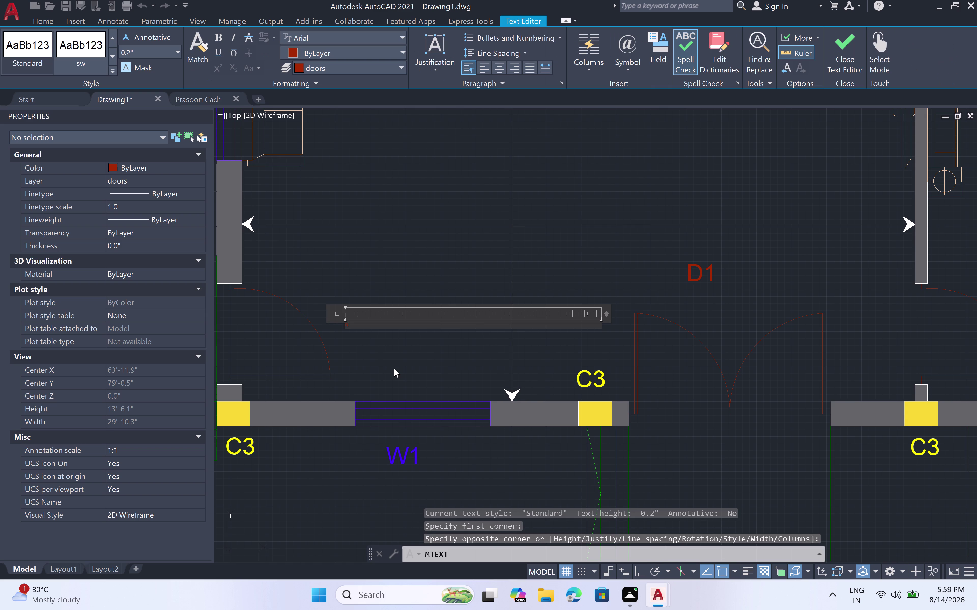
text(2)
click(389, 363)
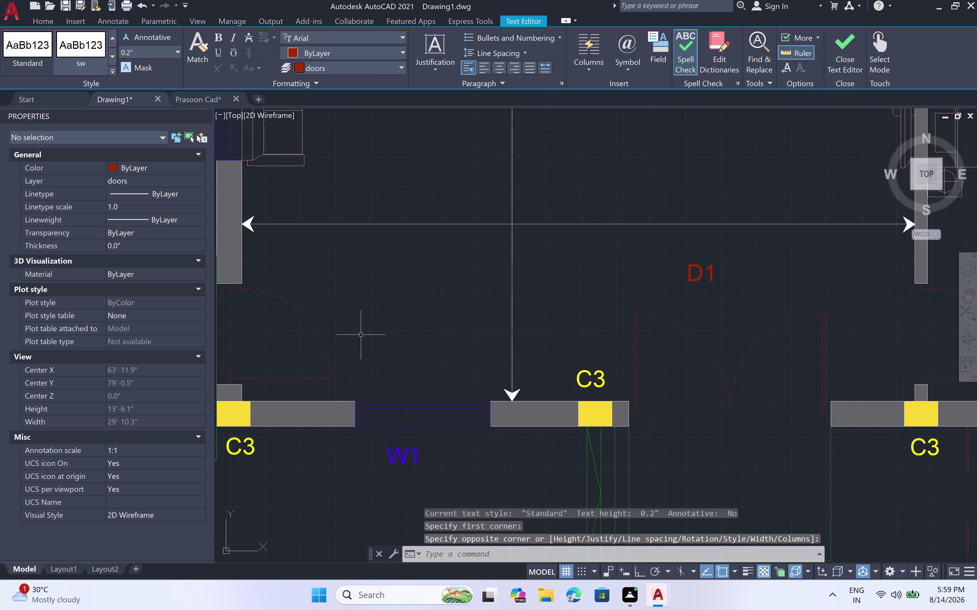
Select the D2 label and enter 6" as its text height.
click(342, 324)
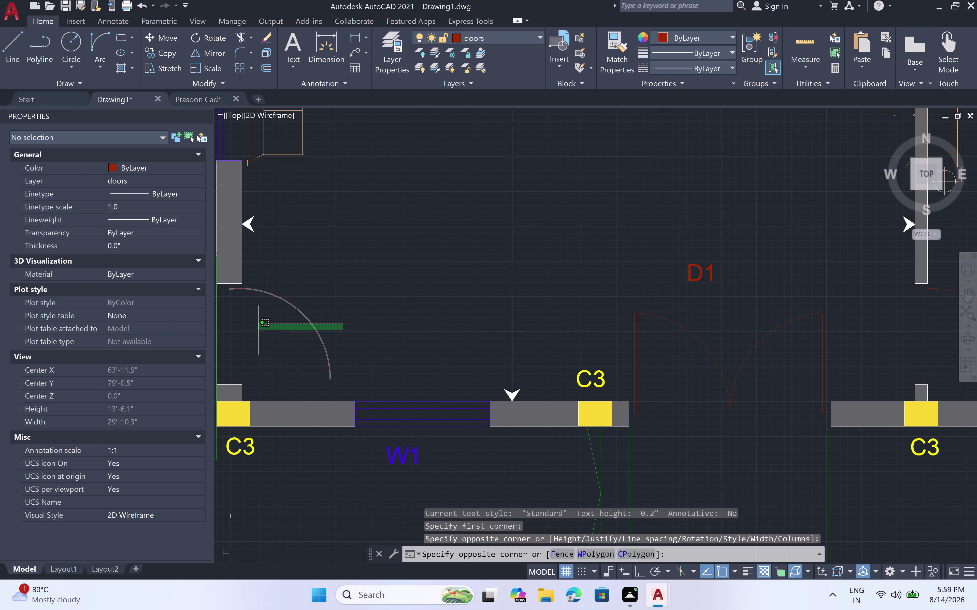
click(354, 319)
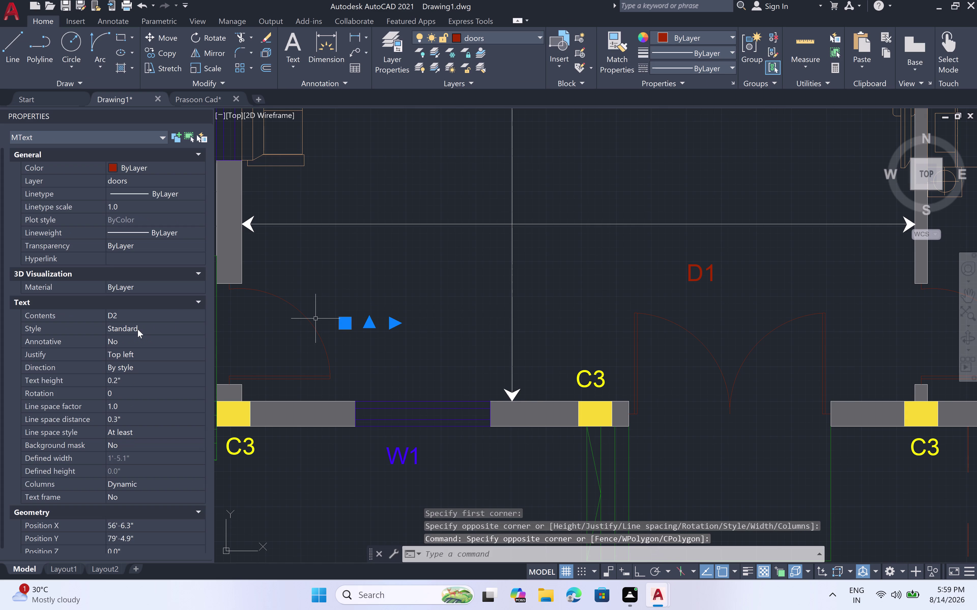
click(129, 377)
key(BackSpace)
key(BackSpace)
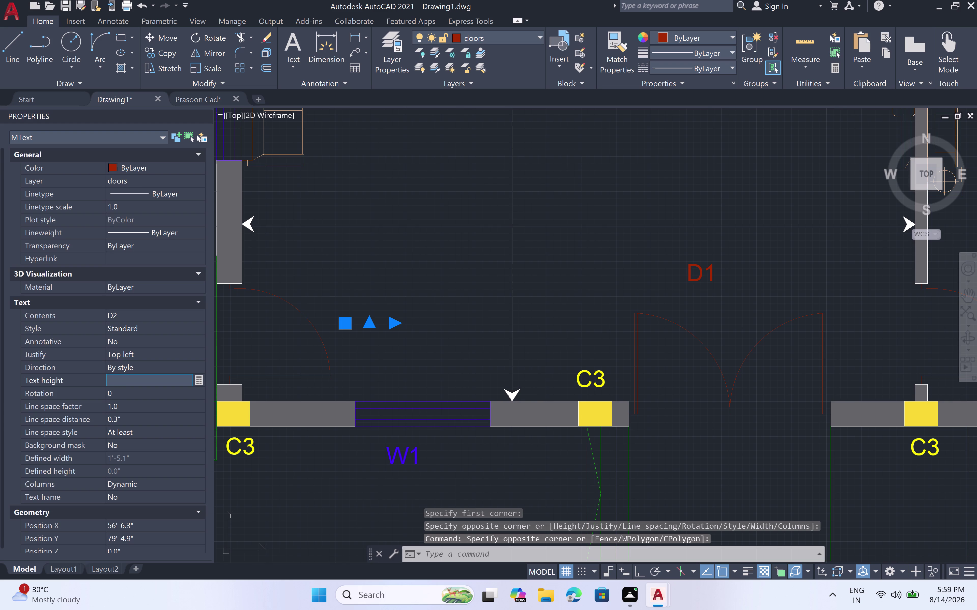
key(6)
text(")
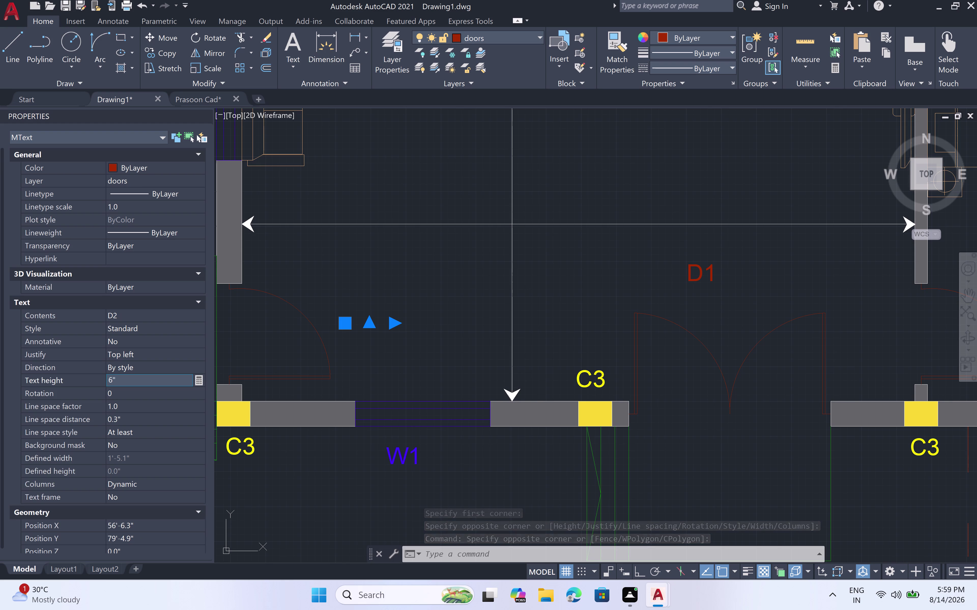
key(space)
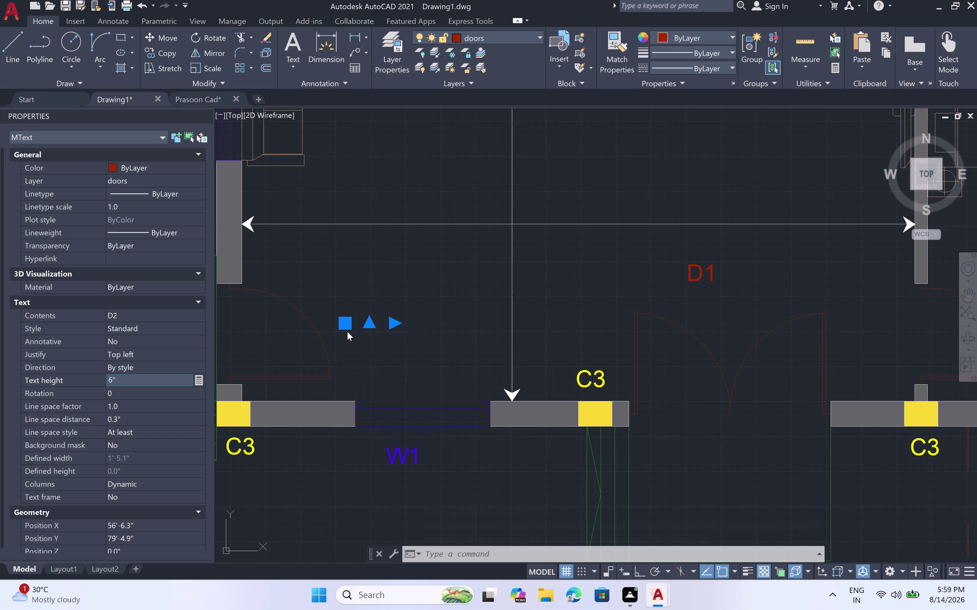
Apply the D2 height, deselect the label and zoom out over the plan.
click(375, 359)
click(460, 353)
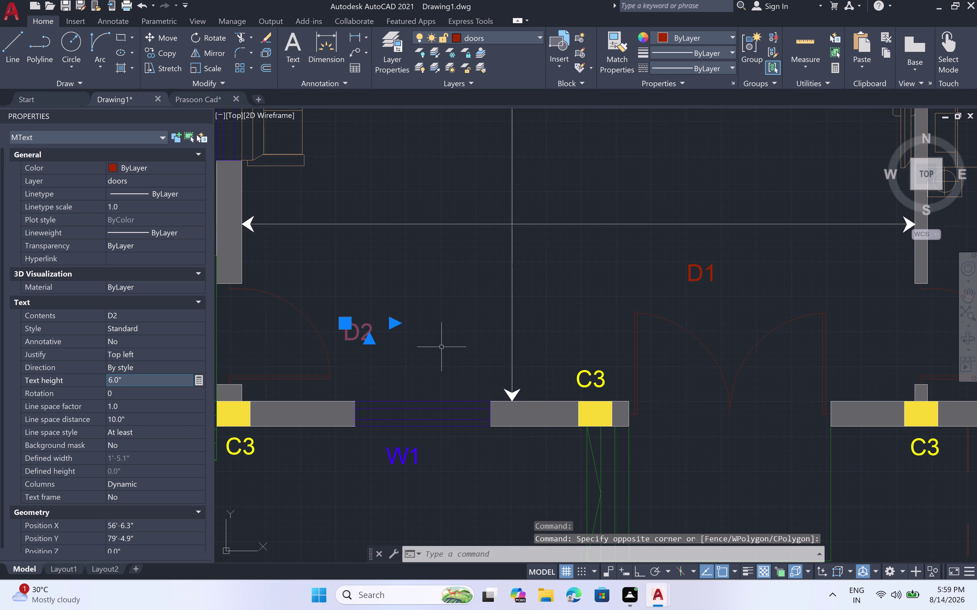
key(Escape)
scroll(down, 3)
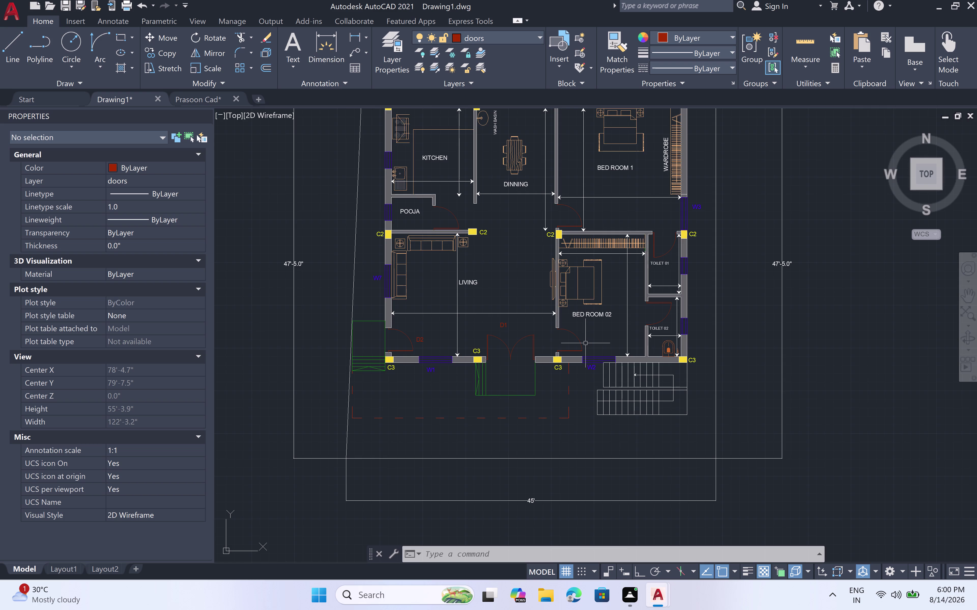
Move the D2 label closer to its doorway with the M command.
scroll(up, 3)
scroll(down, 3)
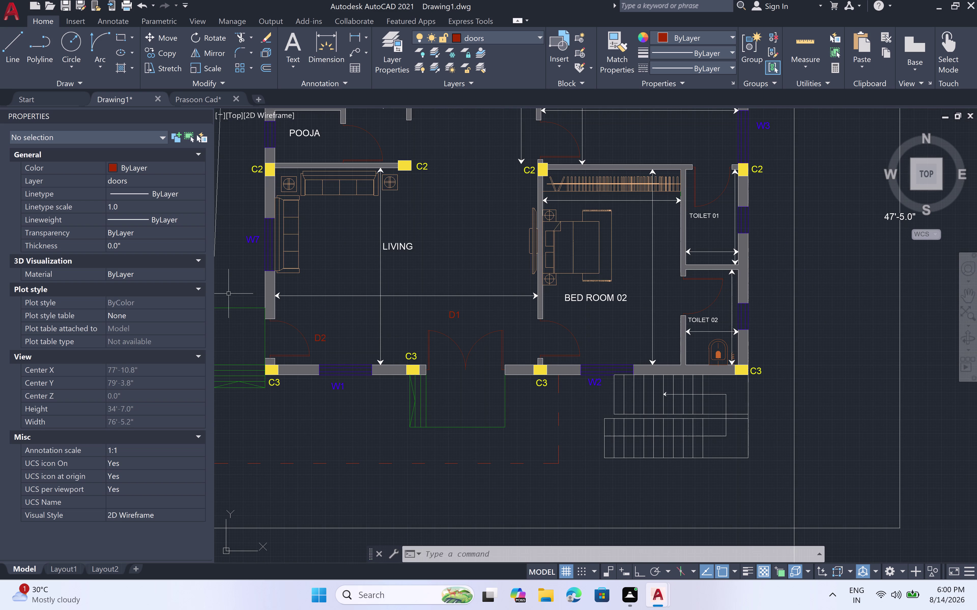
click(325, 337)
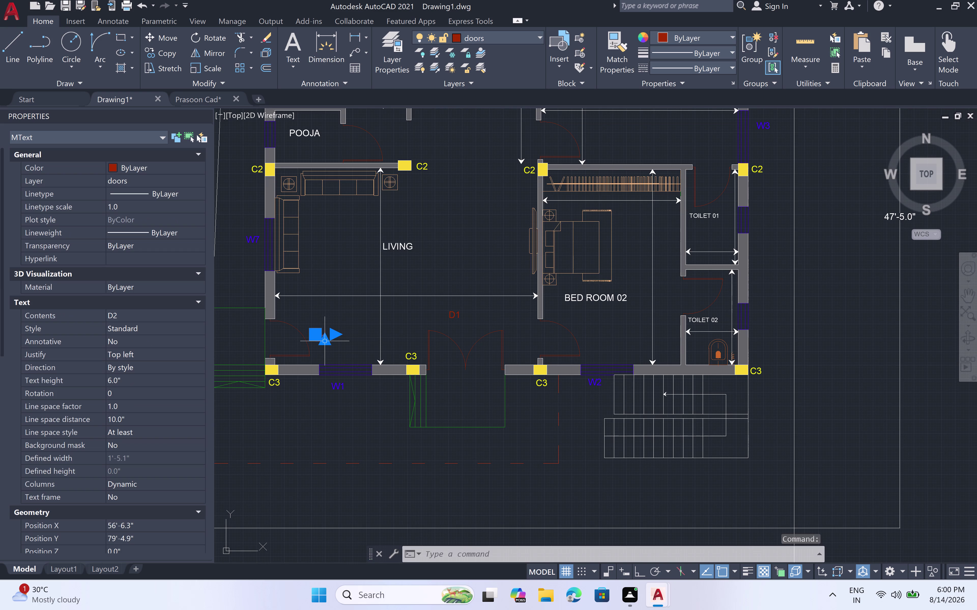
text(M)
key(space)
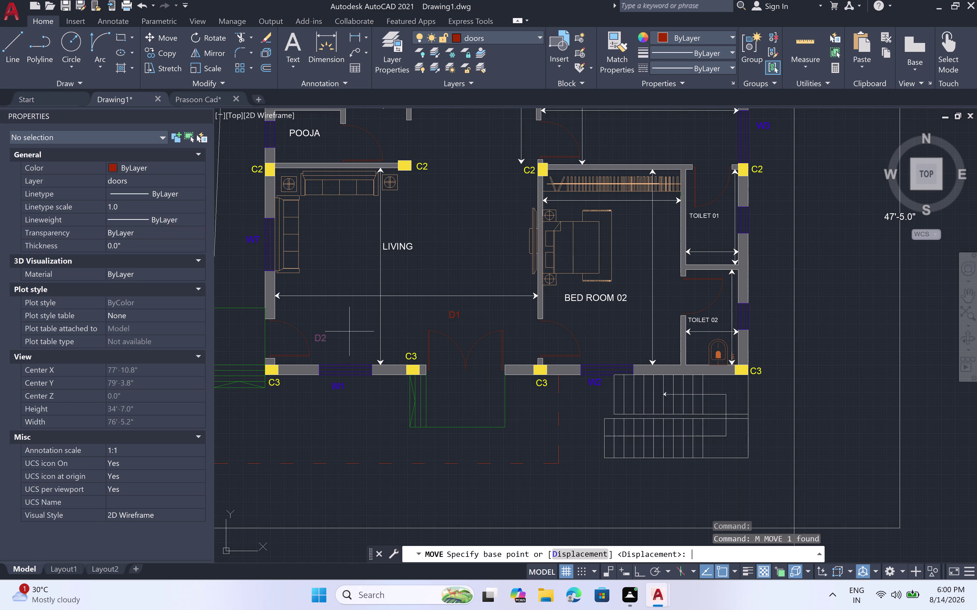
click(316, 334)
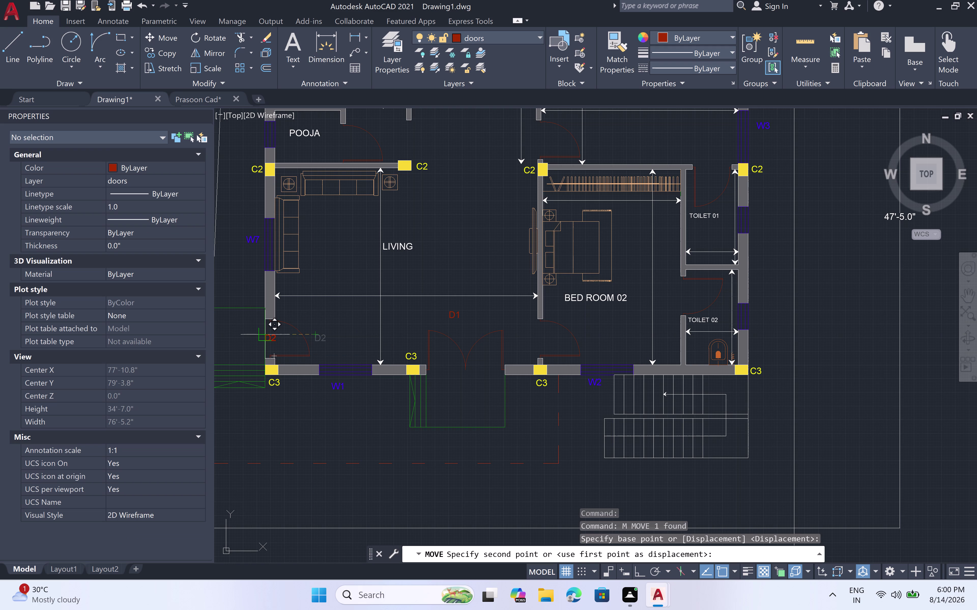
click(270, 334)
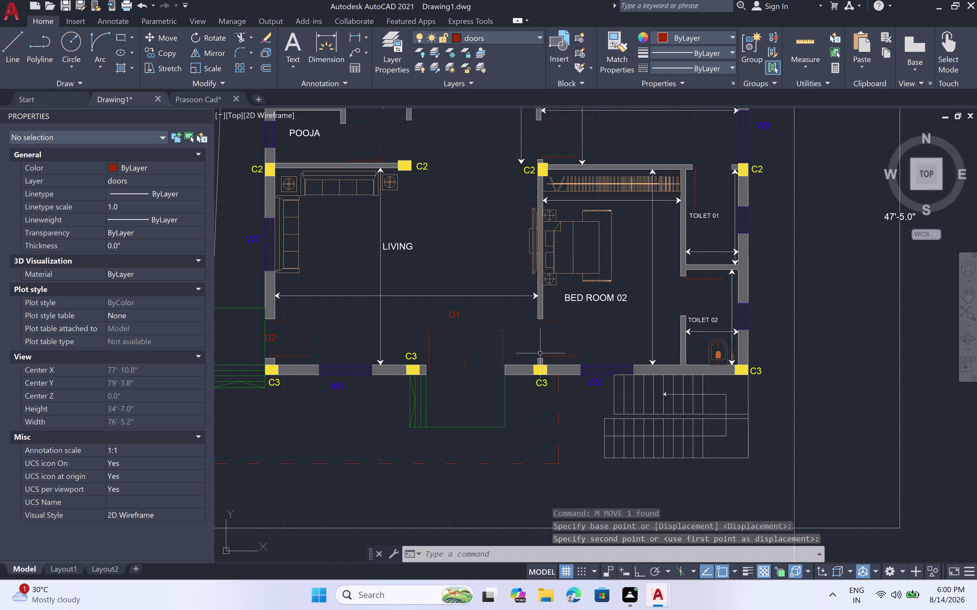
scroll(up, 3)
key(space)
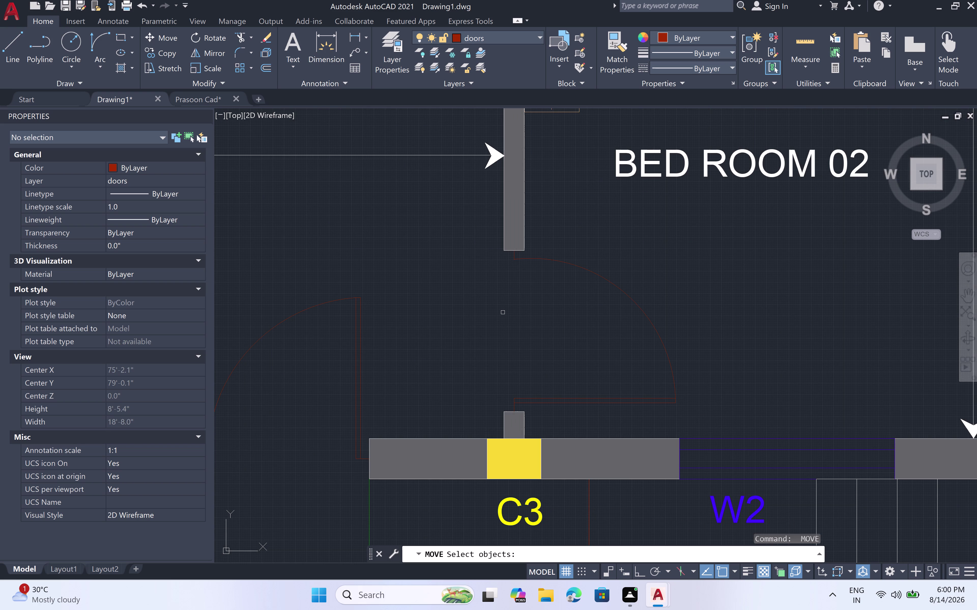
Cancel the pending move and write D3 in a text box in the doorway.
key(Escape)
text(MT)
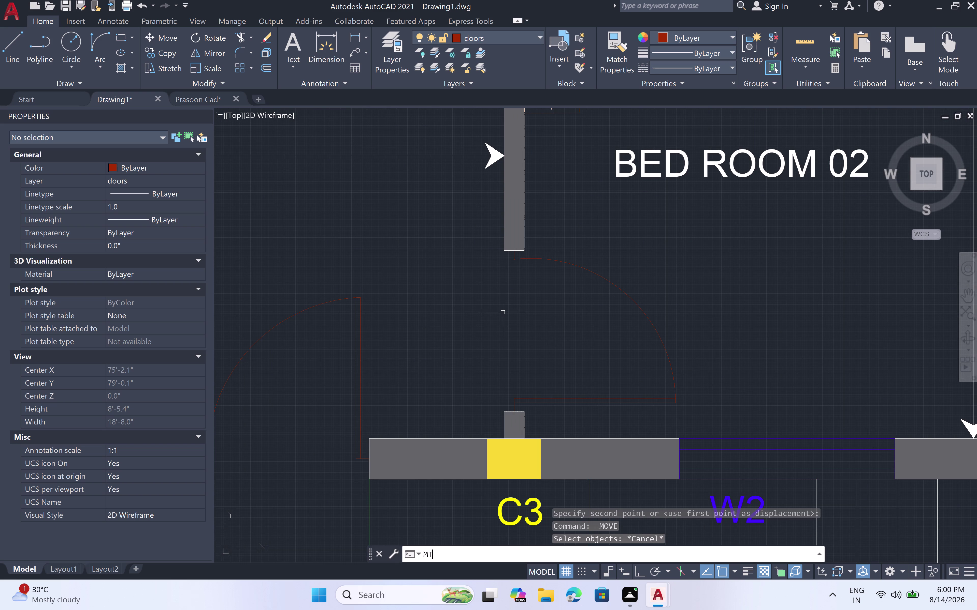
key(space)
click(511, 314)
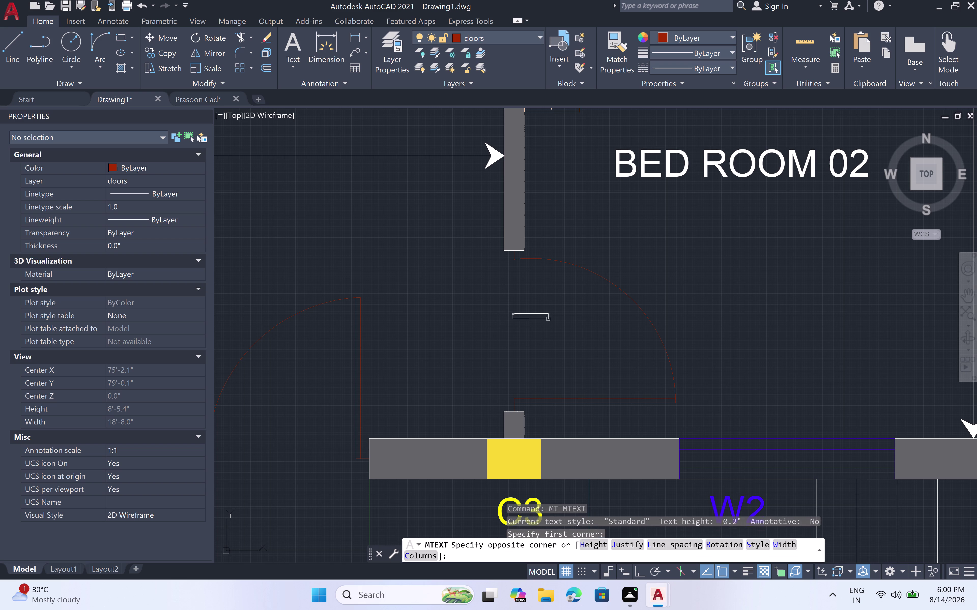
click(576, 371)
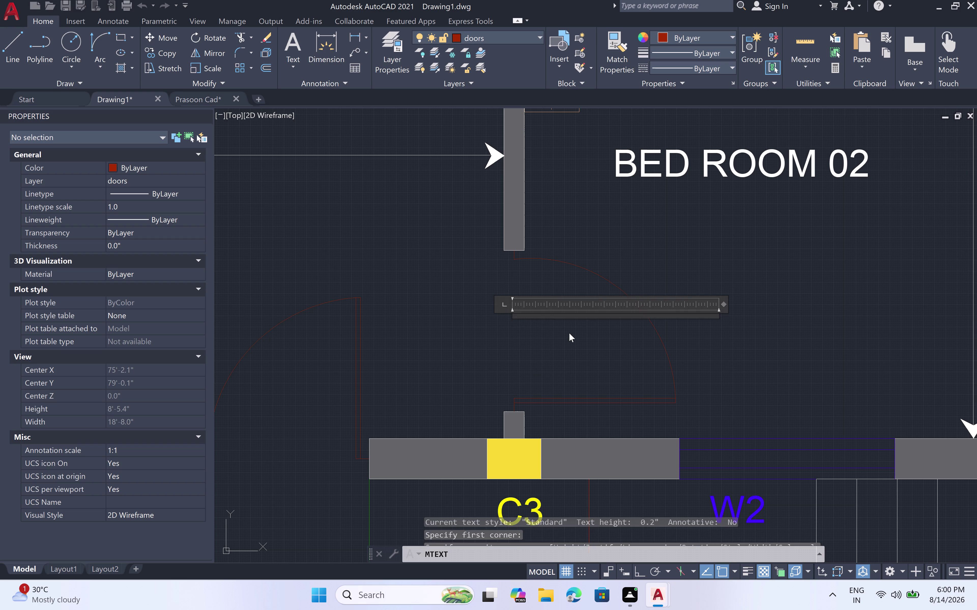
text(D3)
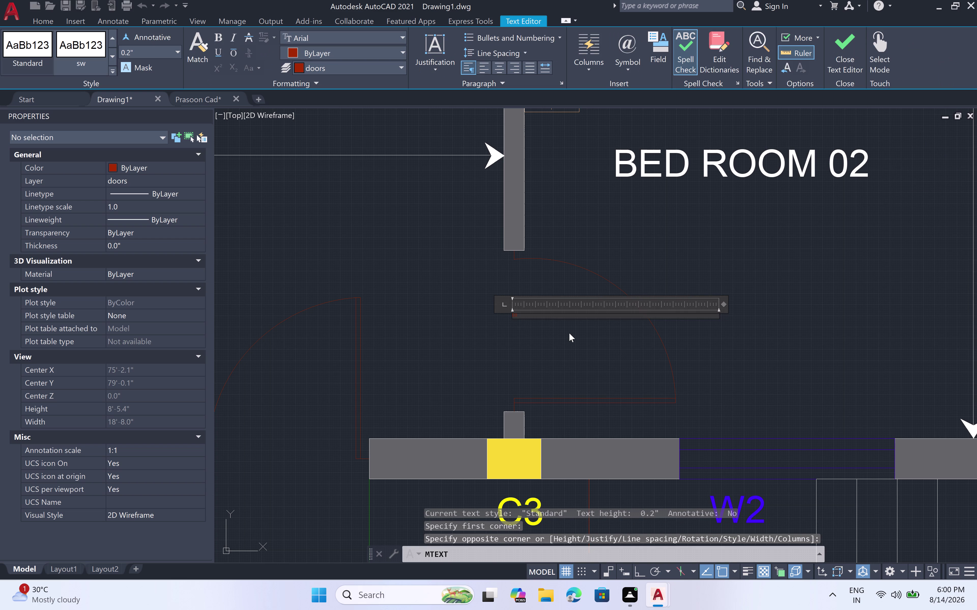
click(568, 331)
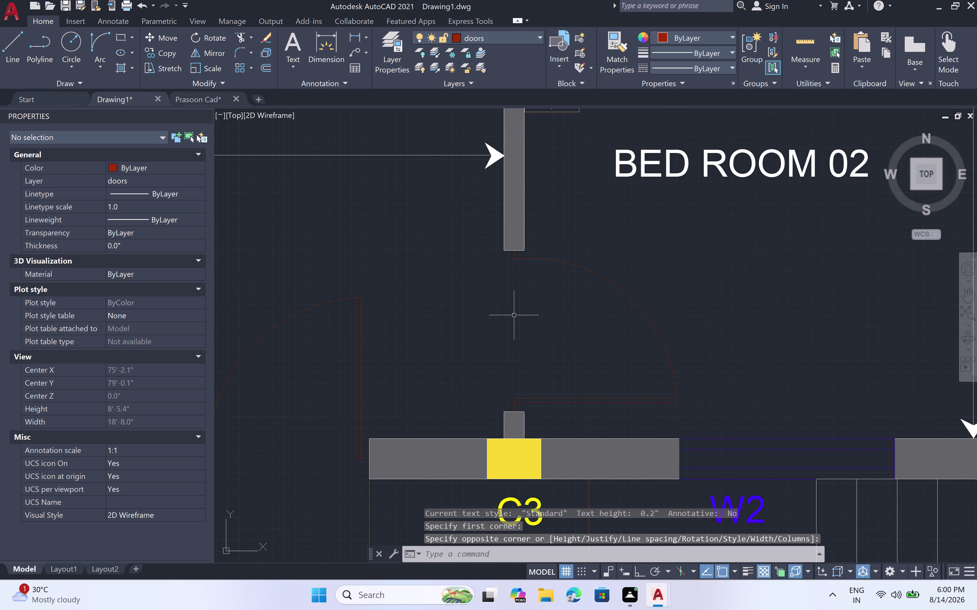
Set the D3 label's text height to 6" and deselect it.
click(513, 315)
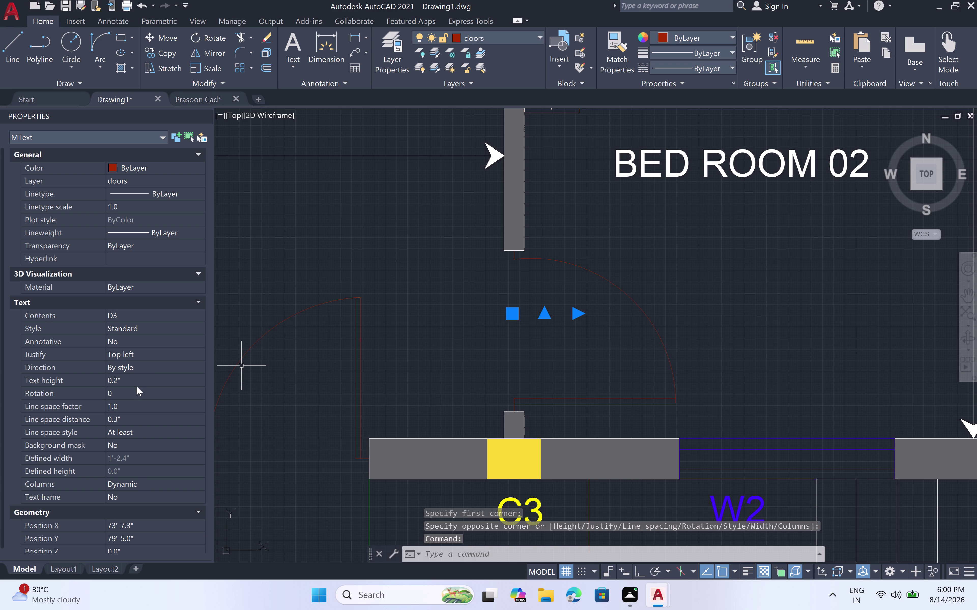
click(138, 381)
key(BackSpace)
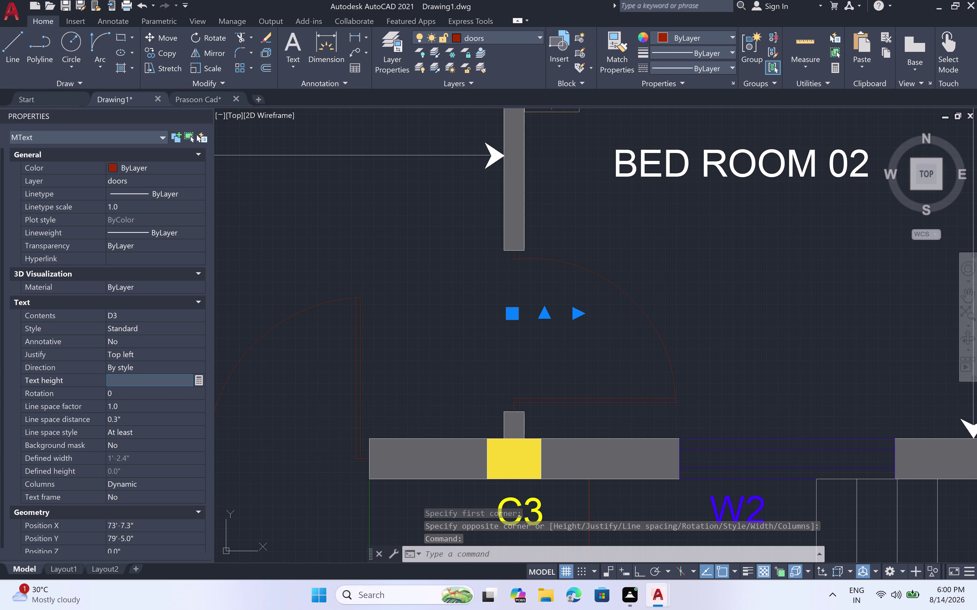
key(6)
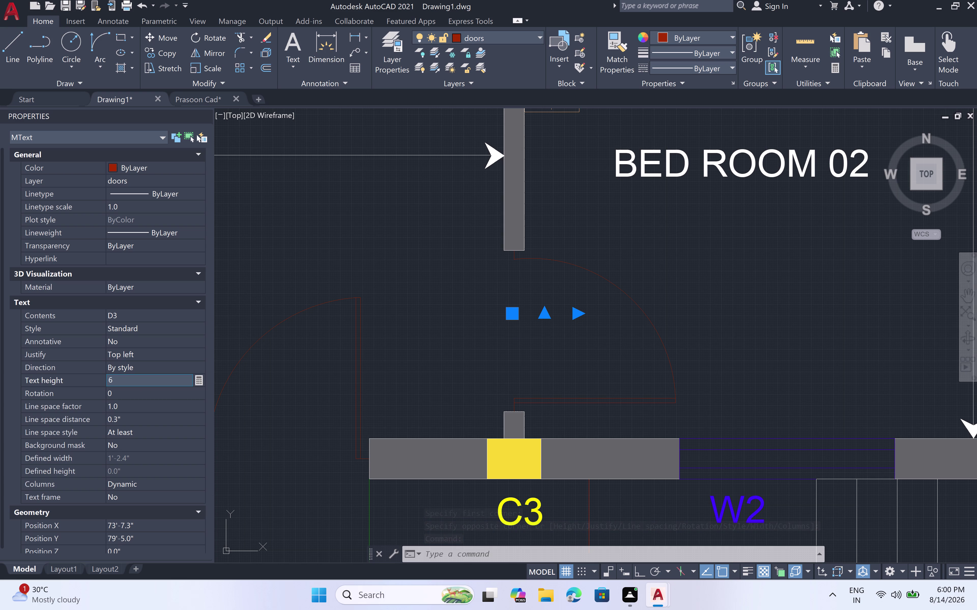
text(")
key(space)
click(450, 389)
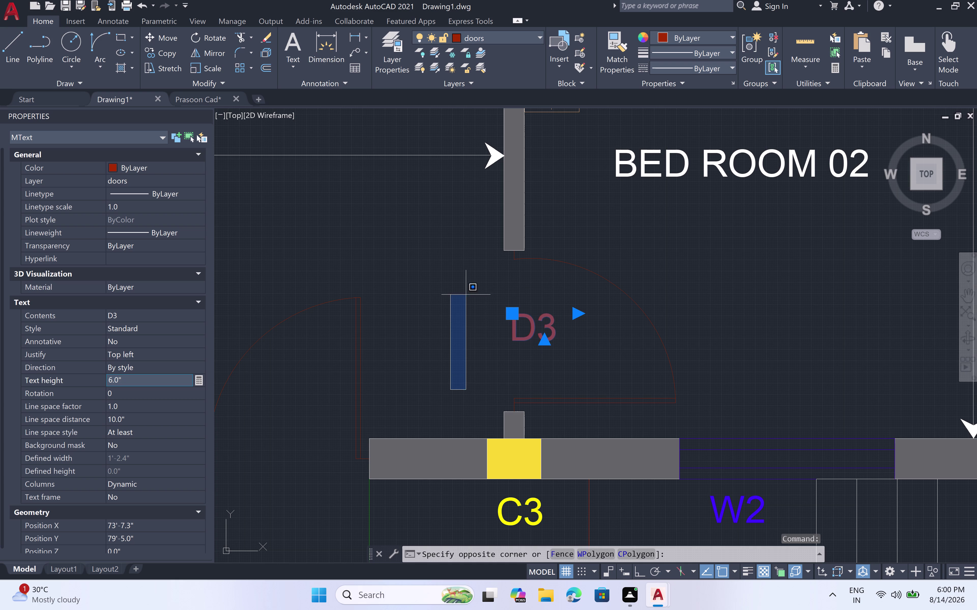
click(460, 297)
key(Escape)
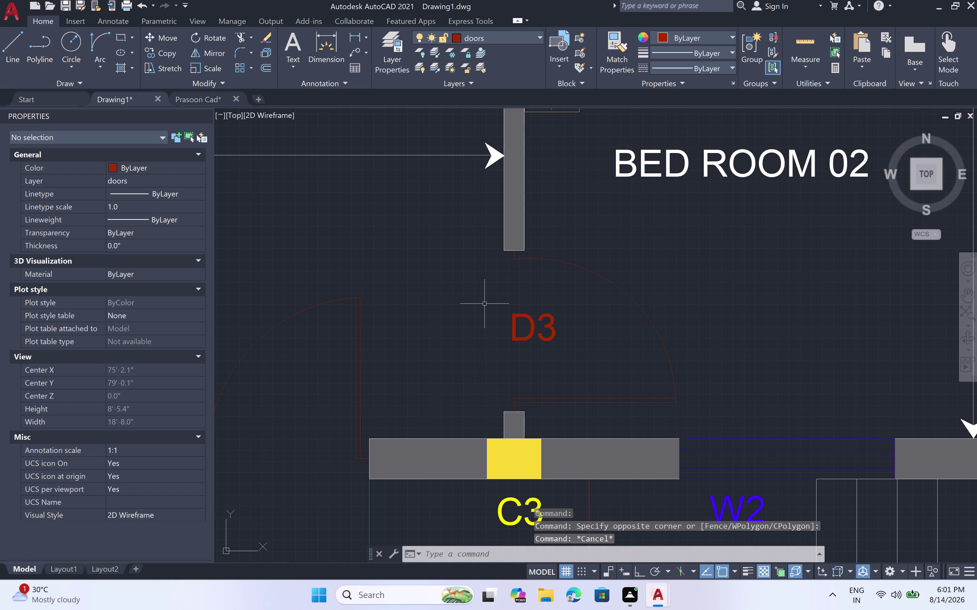
scroll(down, 3)
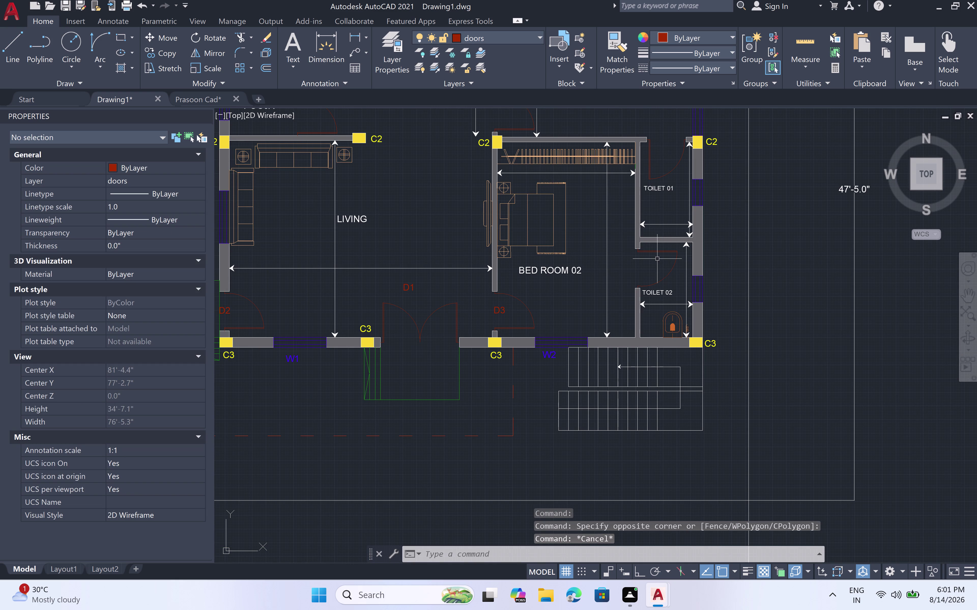
Write D4 in a small text box at the Toilet 02 doorway and select it.
scroll(up, 3)
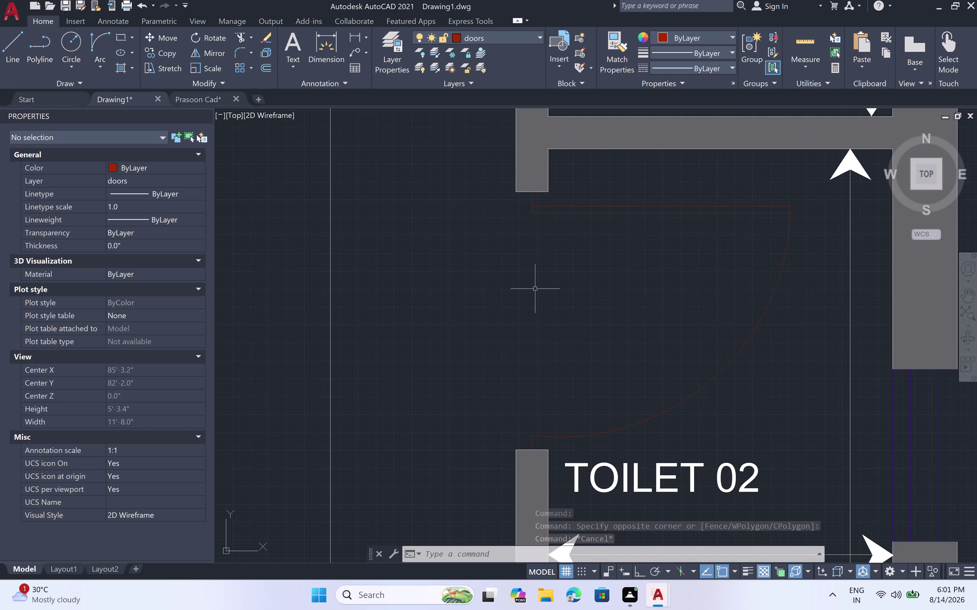
scroll(down, 3)
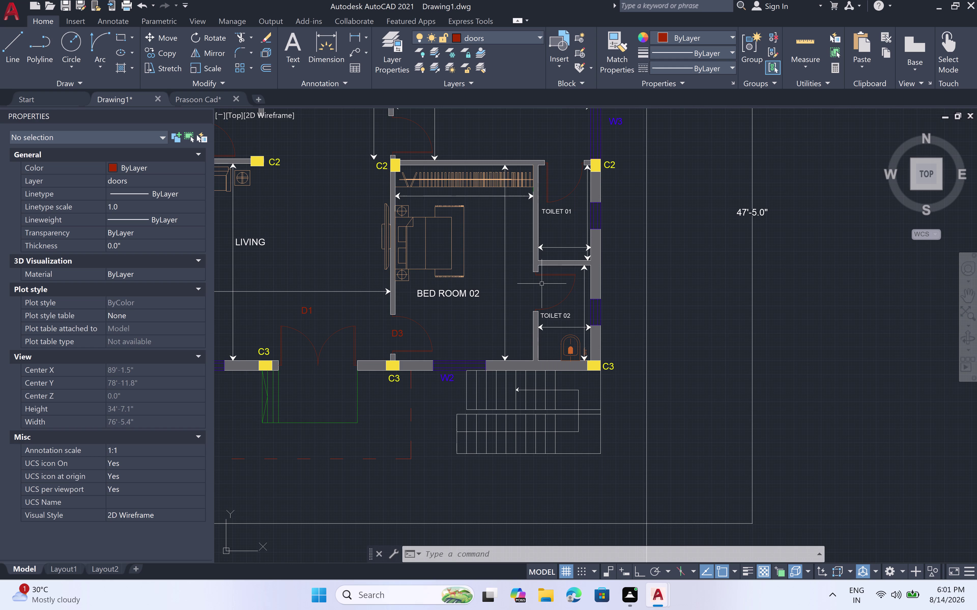
scroll(up, 3)
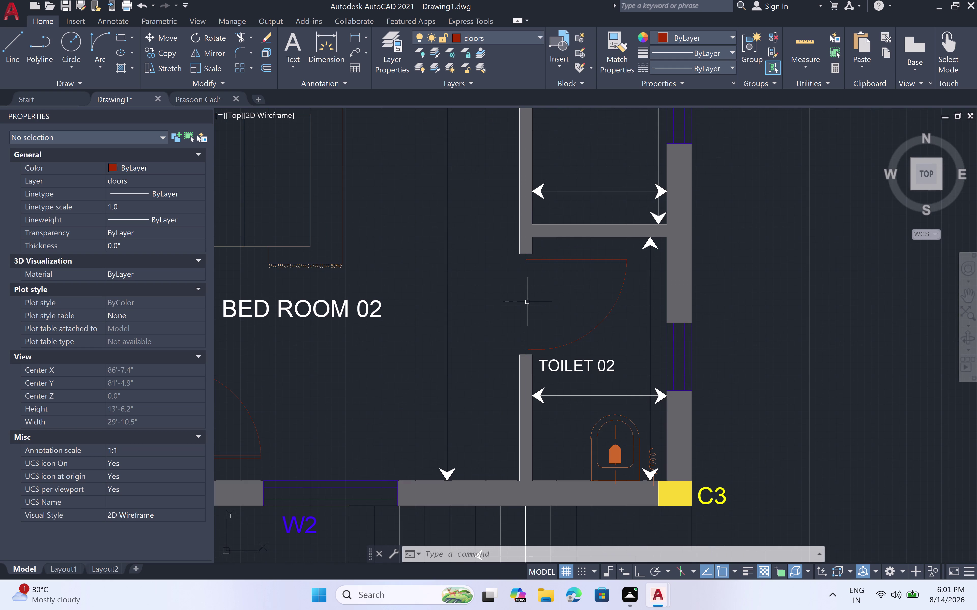
key(space)
click(522, 291)
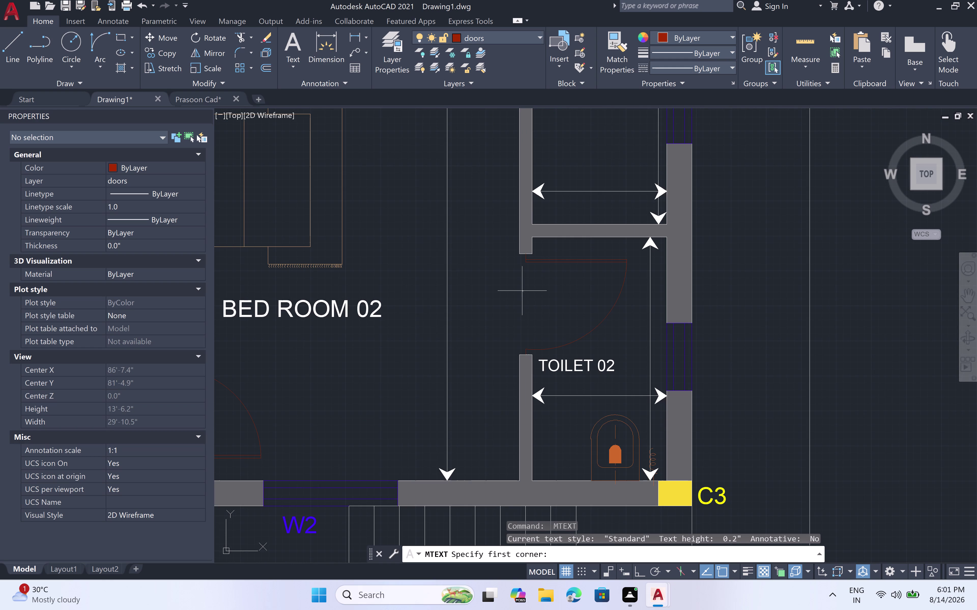
click(549, 322)
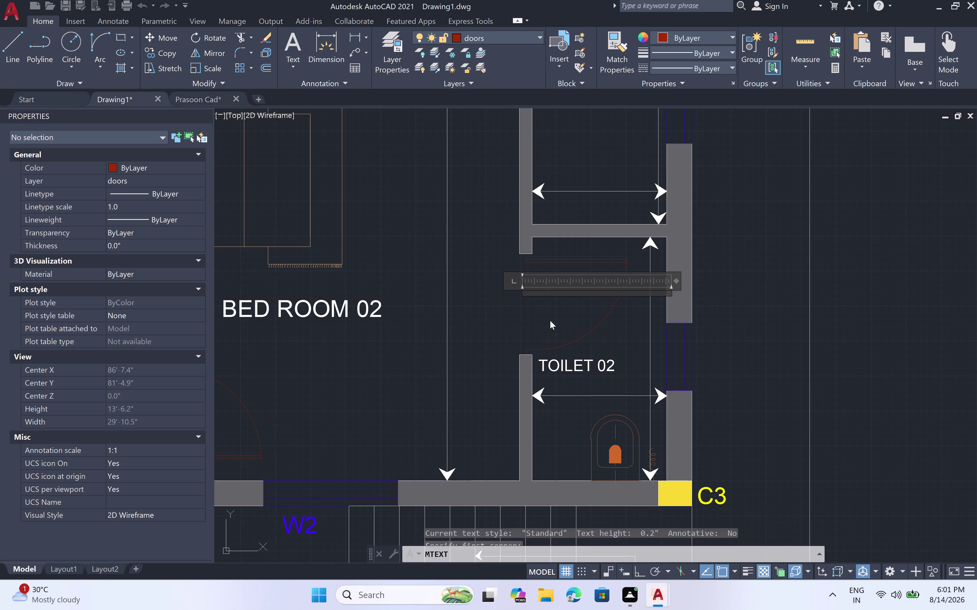
text(D4)
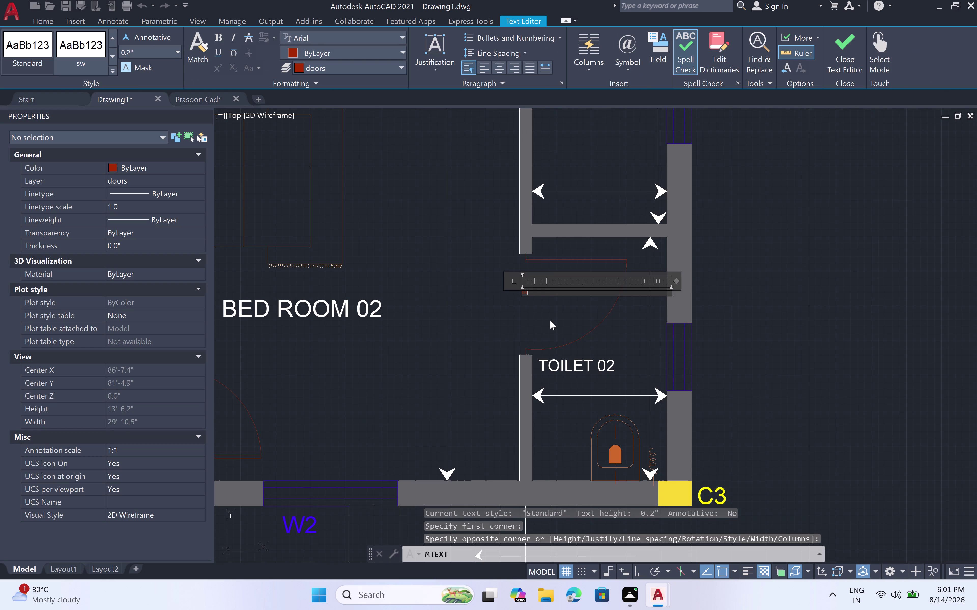
click(550, 320)
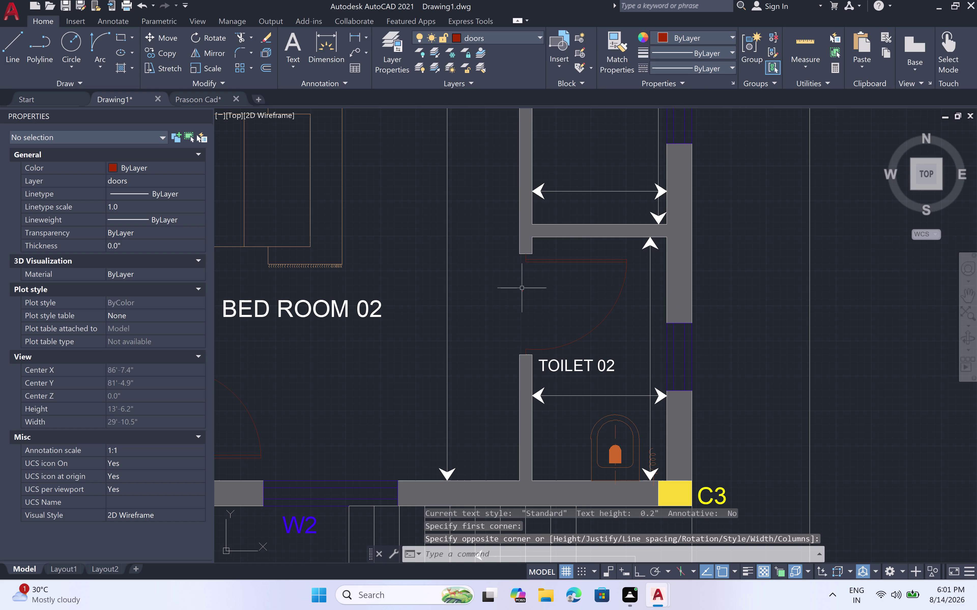
click(521, 288)
click(532, 318)
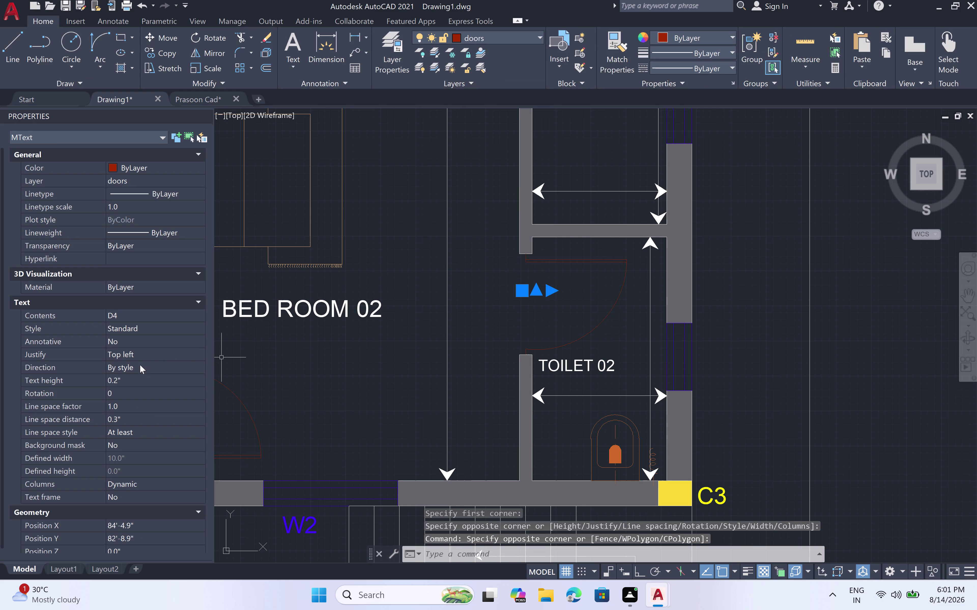
Clear the D4 text height field and try entering 6".
click(129, 377)
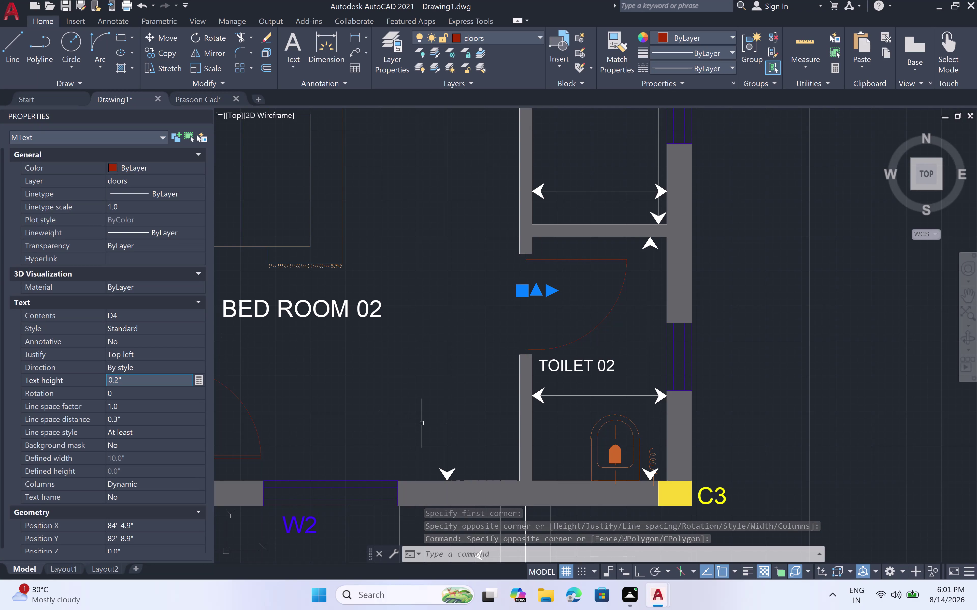
key(BackSpace)
key(BackSpace)
key(BackSpace)
key(BackSpace)
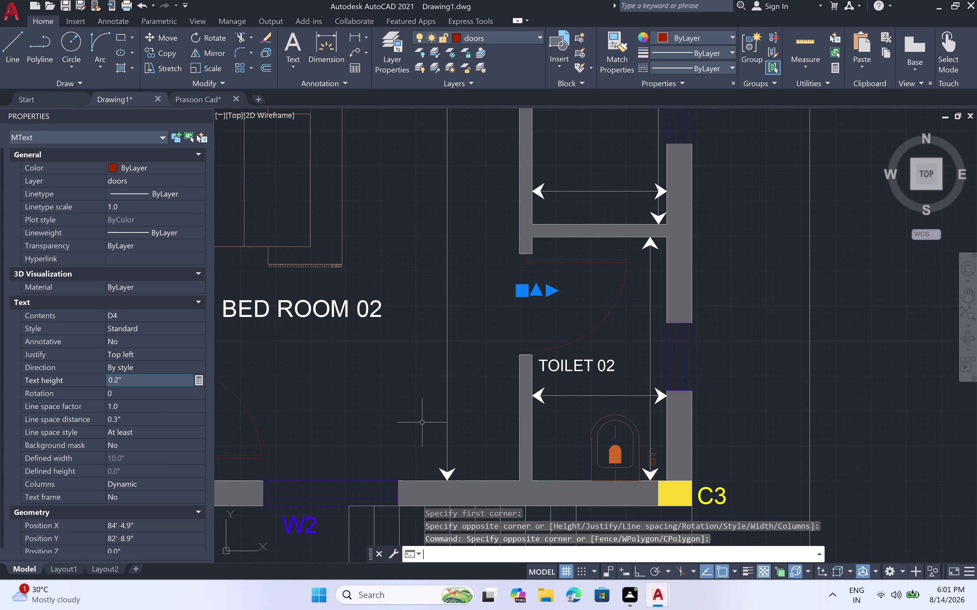
key(BackSpace)
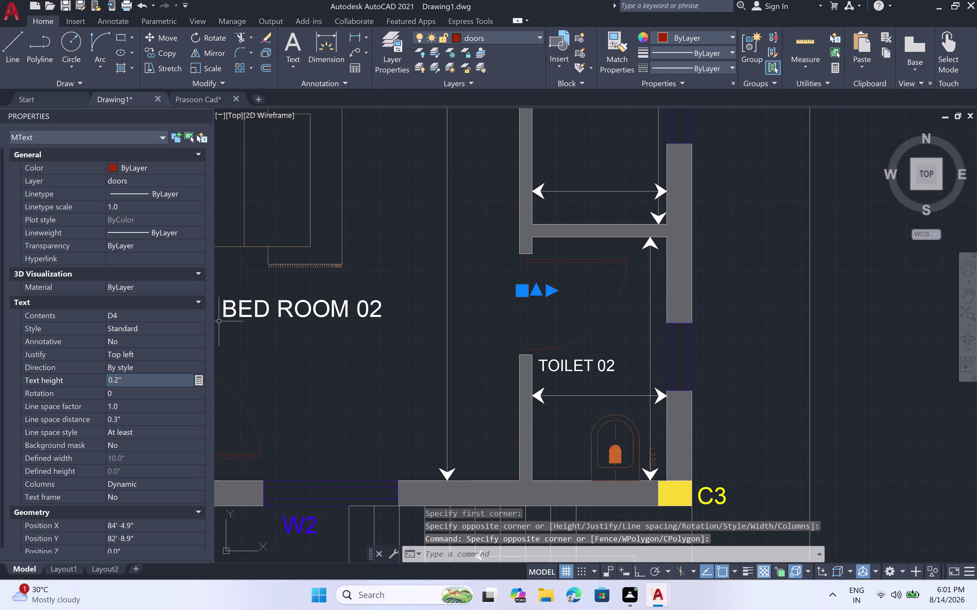
click(128, 384)
click(131, 377)
click(119, 379)
key(BackSpace)
key(BackSpace)
key(BackSpace)
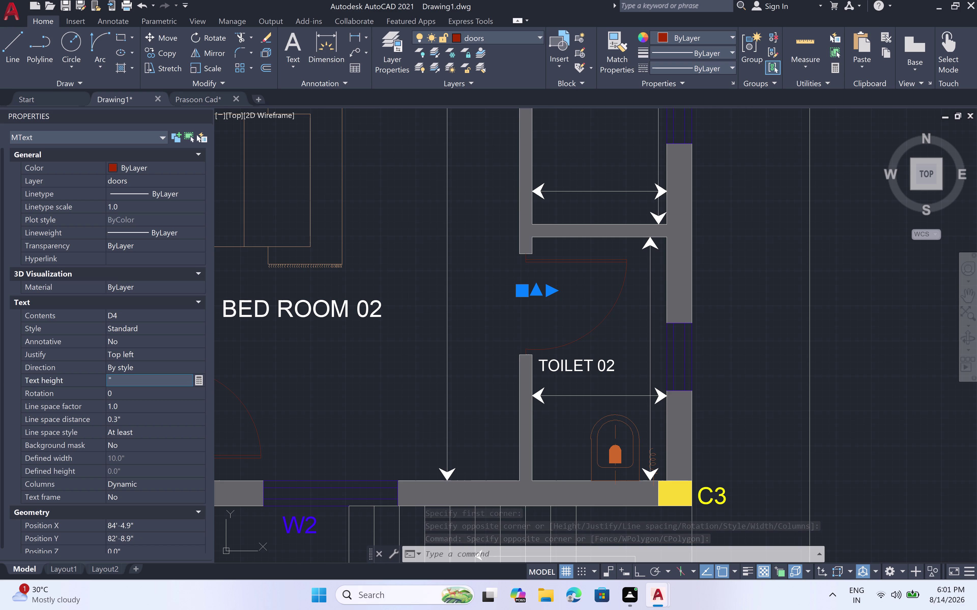
key(6)
text(")
key(space)
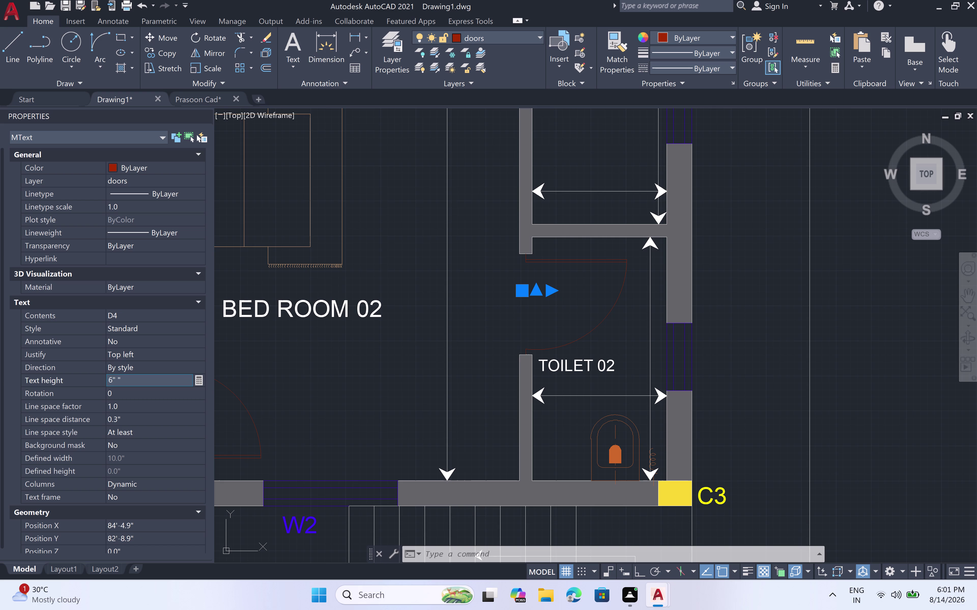
Reselect D4 and re-enter 6" as its text height.
click(575, 299)
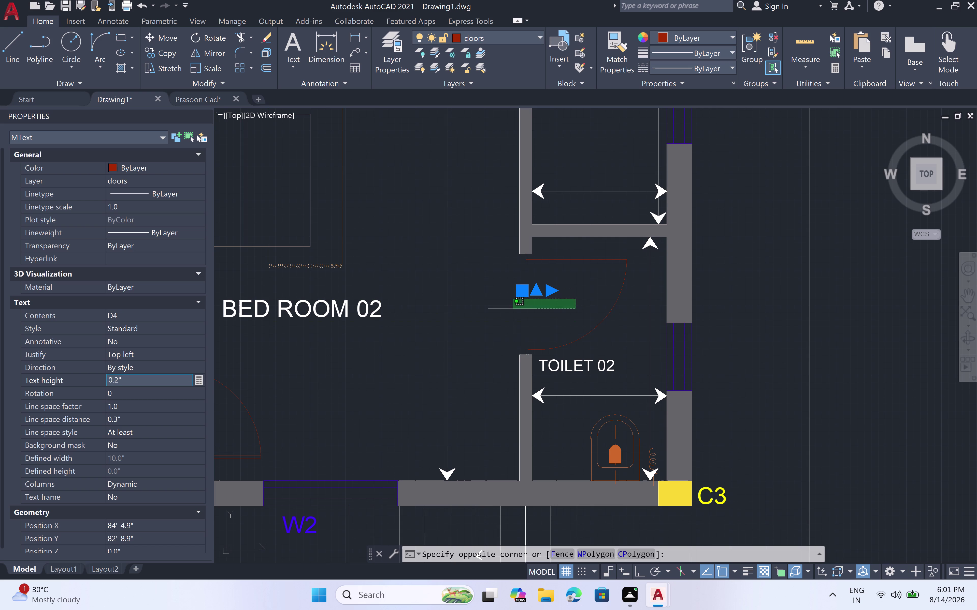
click(513, 309)
double_click(488, 313)
click(459, 326)
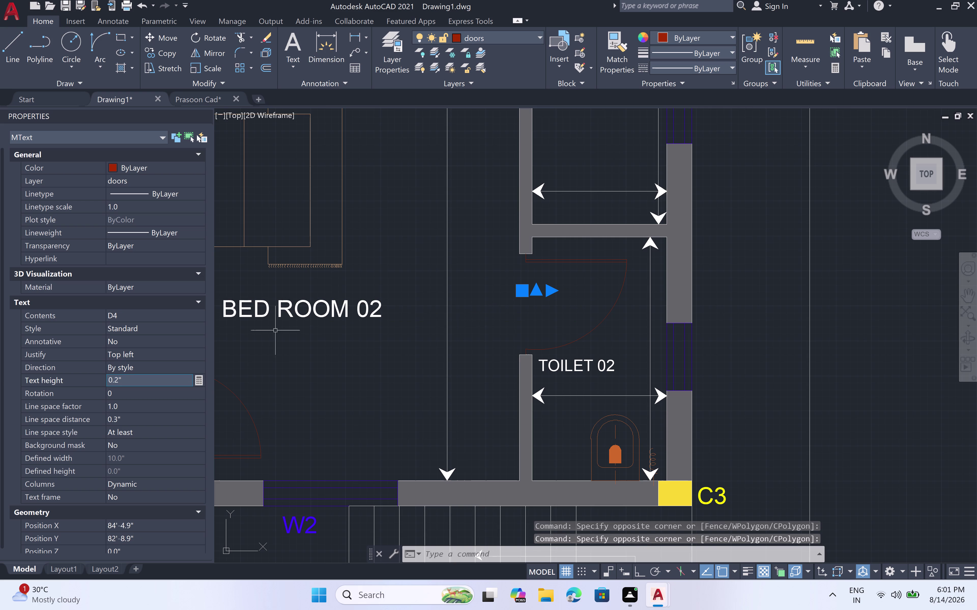
click(135, 381)
click(127, 380)
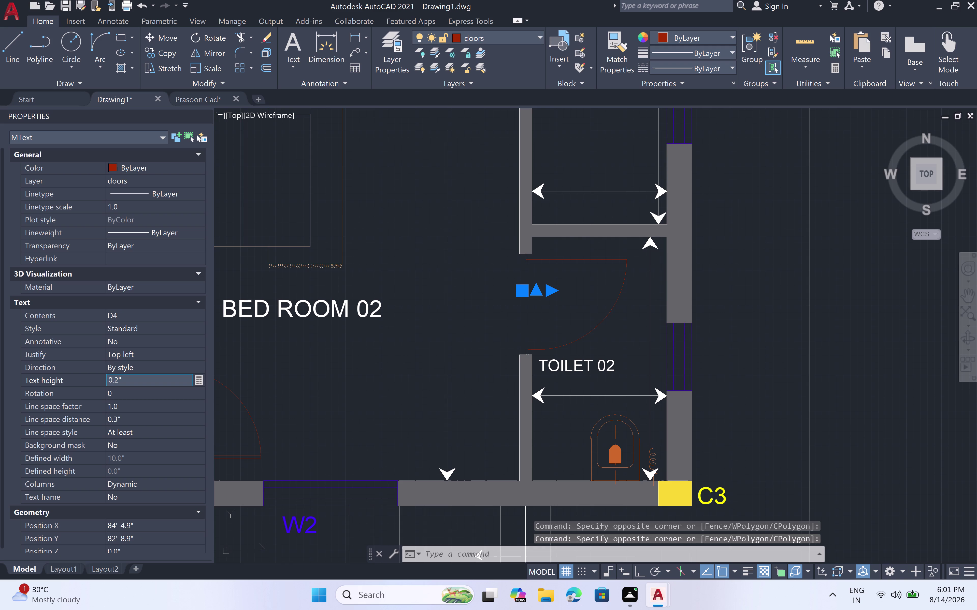
click(127, 380)
key(BackSpace)
key(BackSpace)
key(BackSpace)
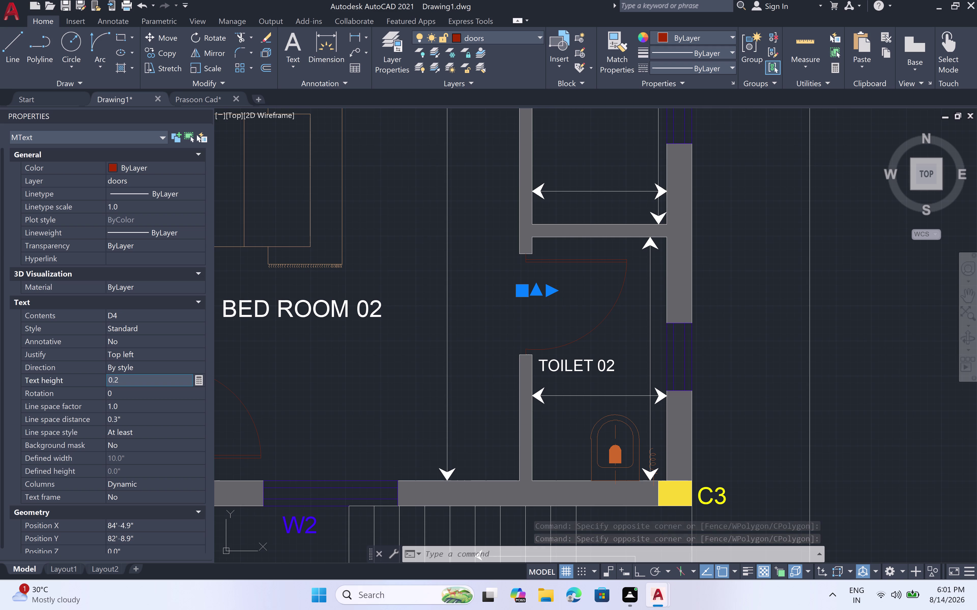
text(6)
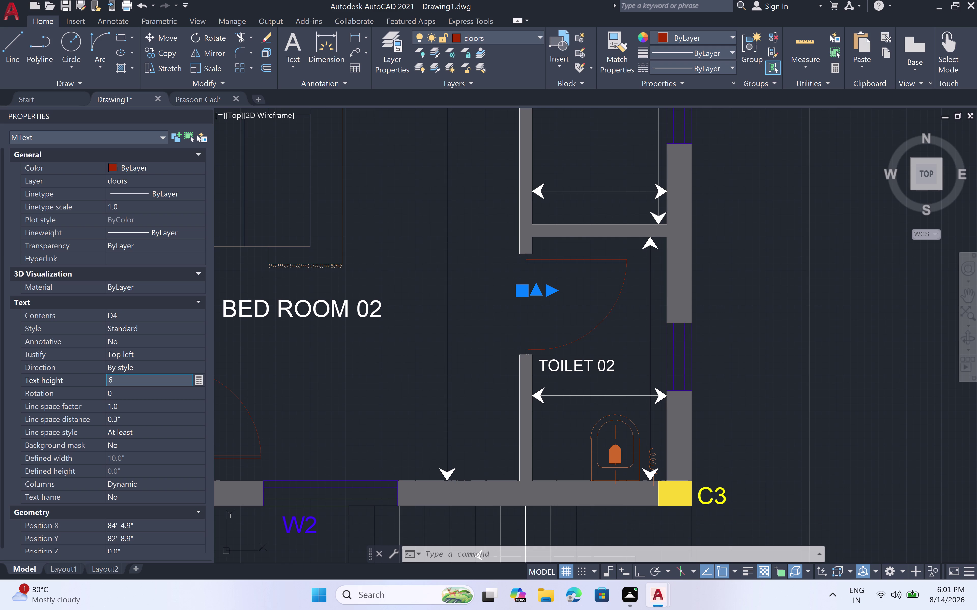
text(")
key(space)
Deselect the resized D4 label and zoom toward the Toilet 01 door.
click(502, 340)
scroll(down, 3)
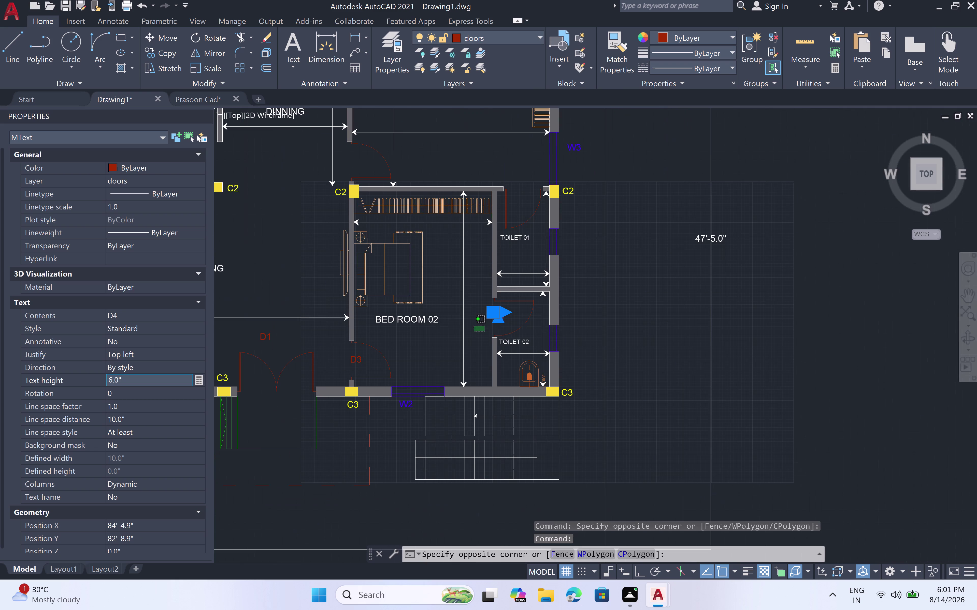
click(474, 328)
click(476, 328)
click(476, 325)
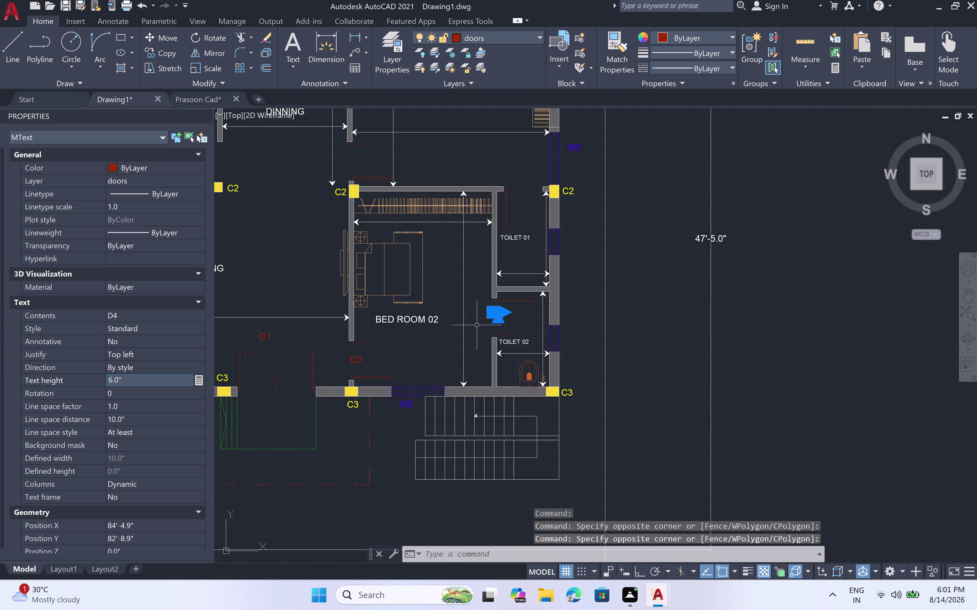
key(Escape)
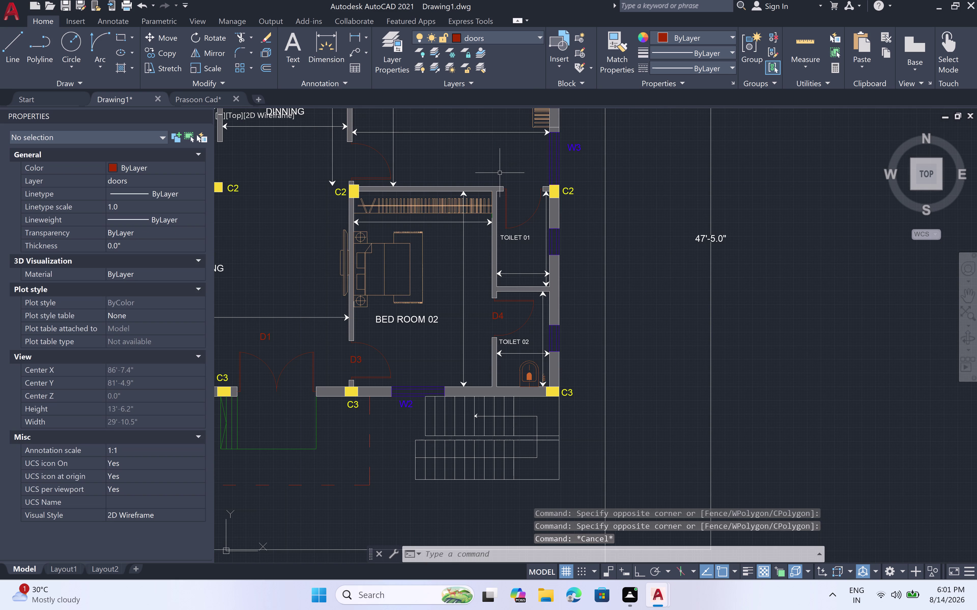
scroll(down, 3)
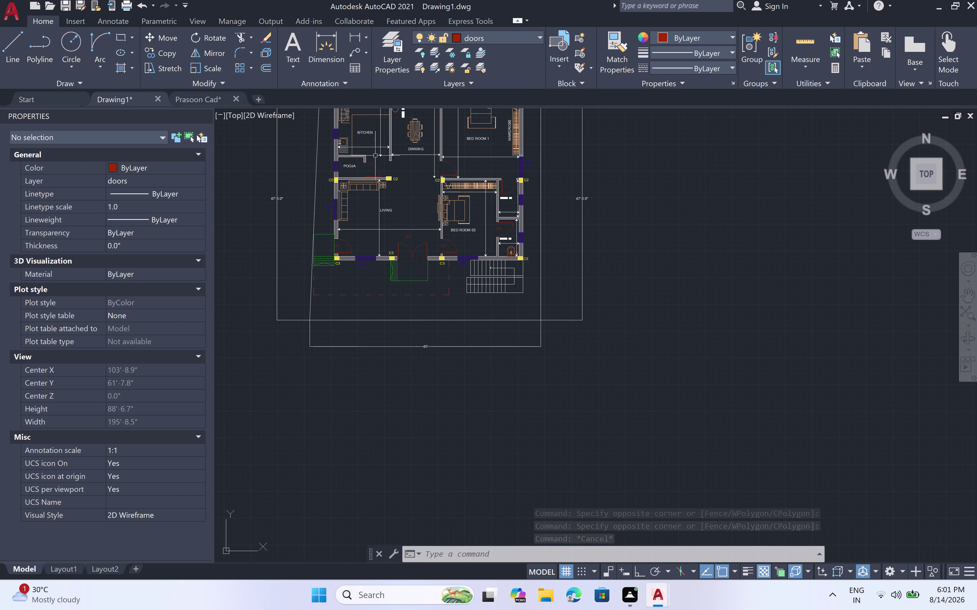
scroll(up, 3)
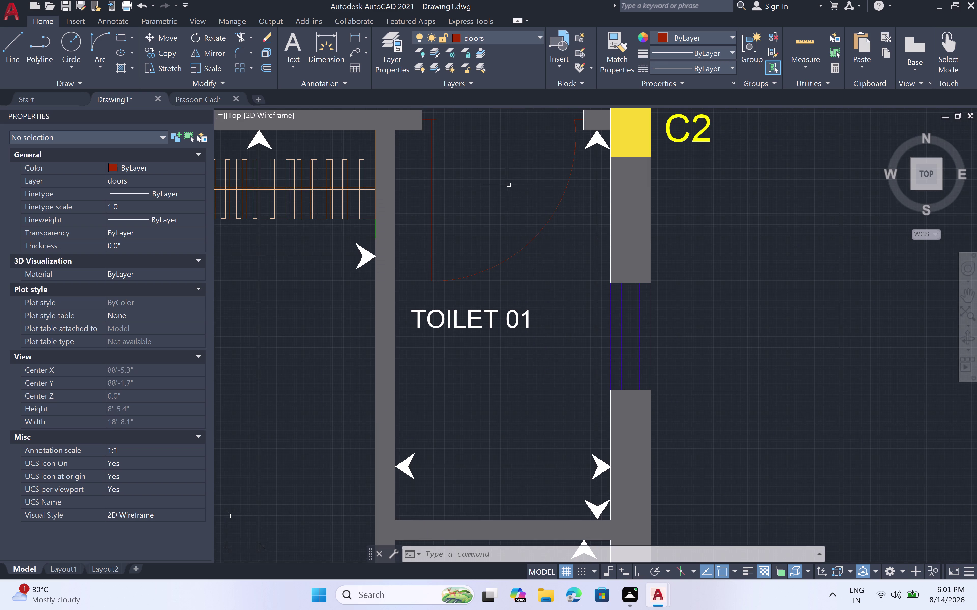
scroll(down, 3)
Write D5 in a text box above the Toilet 01 door.
key(space)
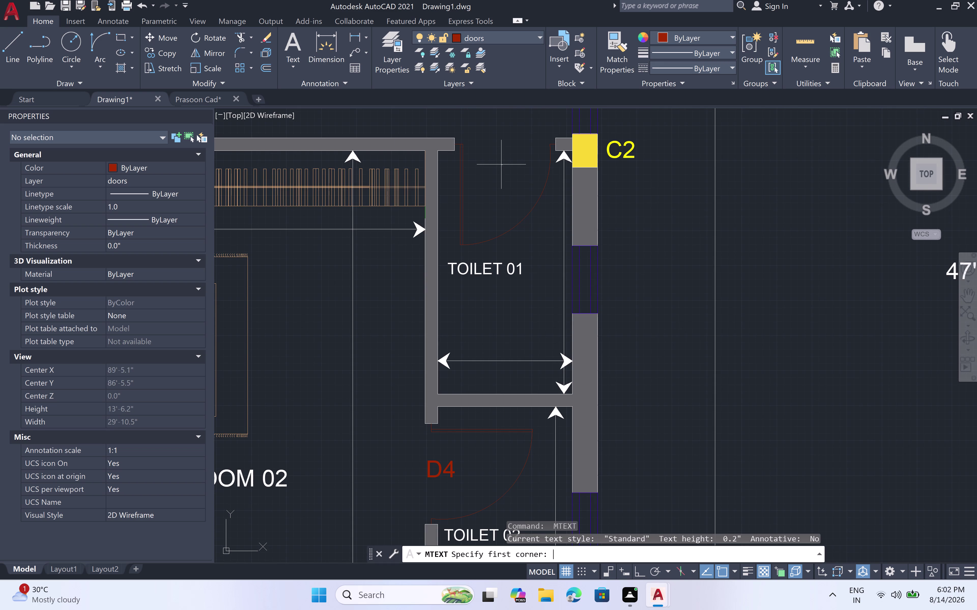
click(489, 142)
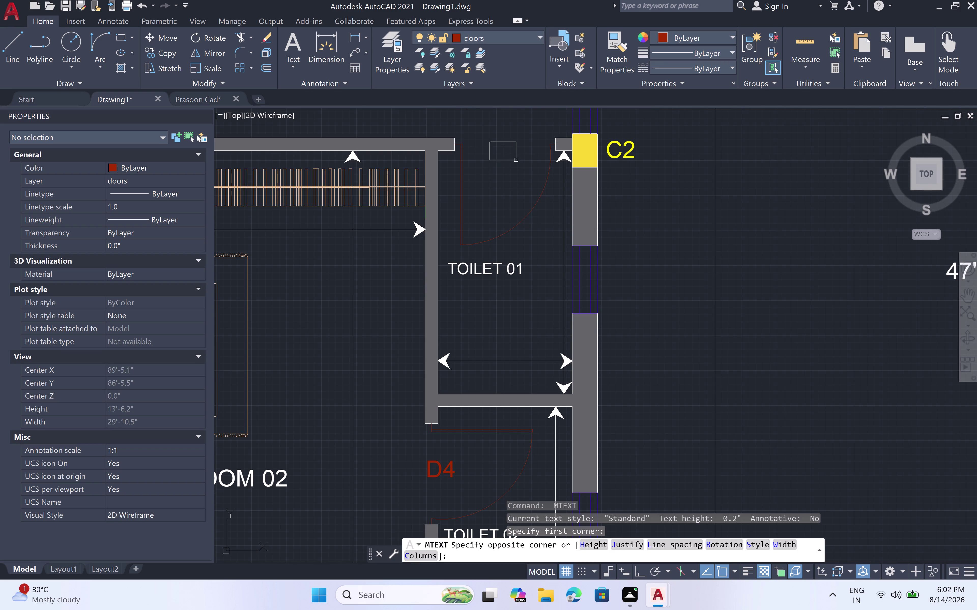
click(523, 175)
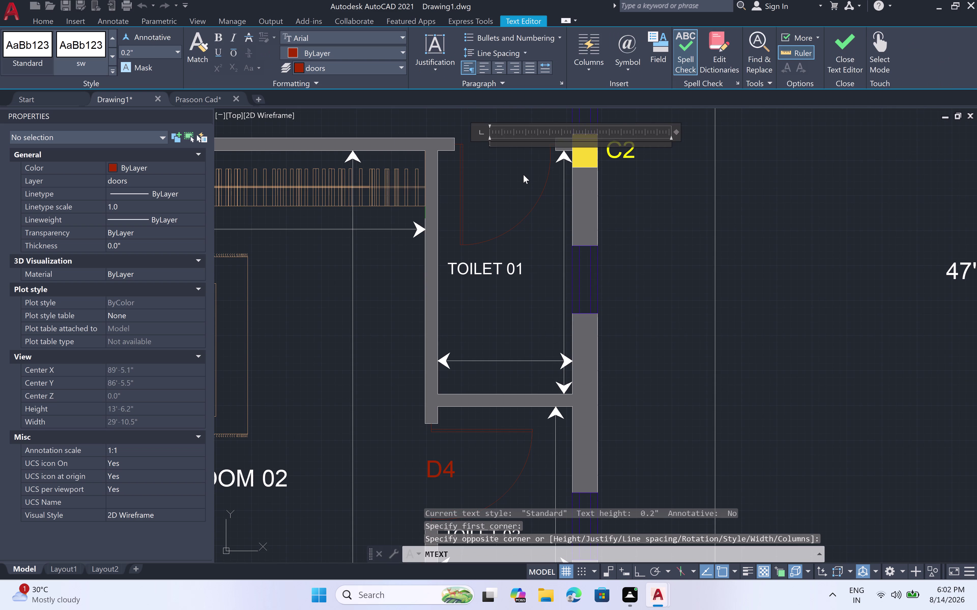
text(D5)
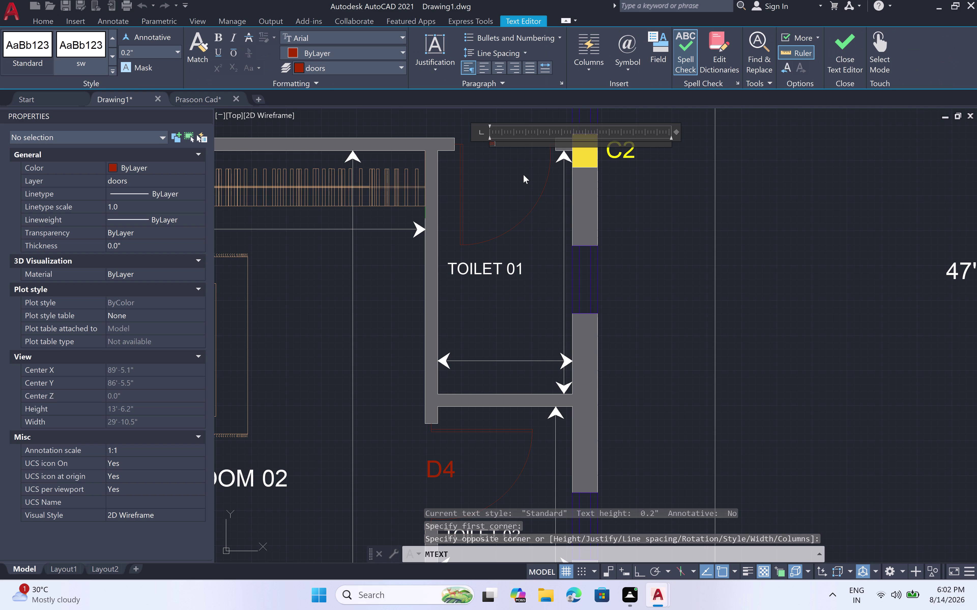
click(523, 174)
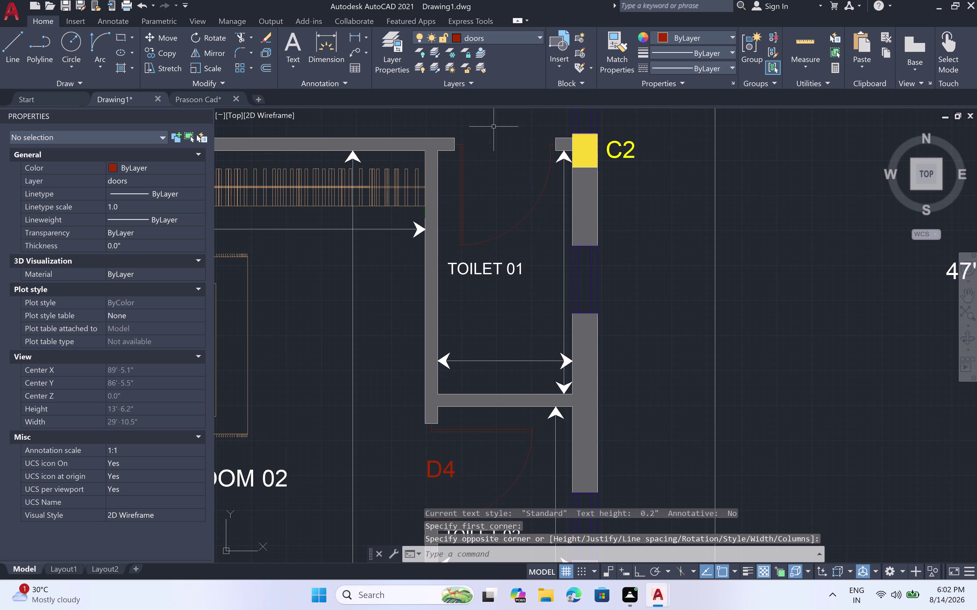
Change the D5 label's text height from 0.2 to 6" and clear the selection.
click(490, 142)
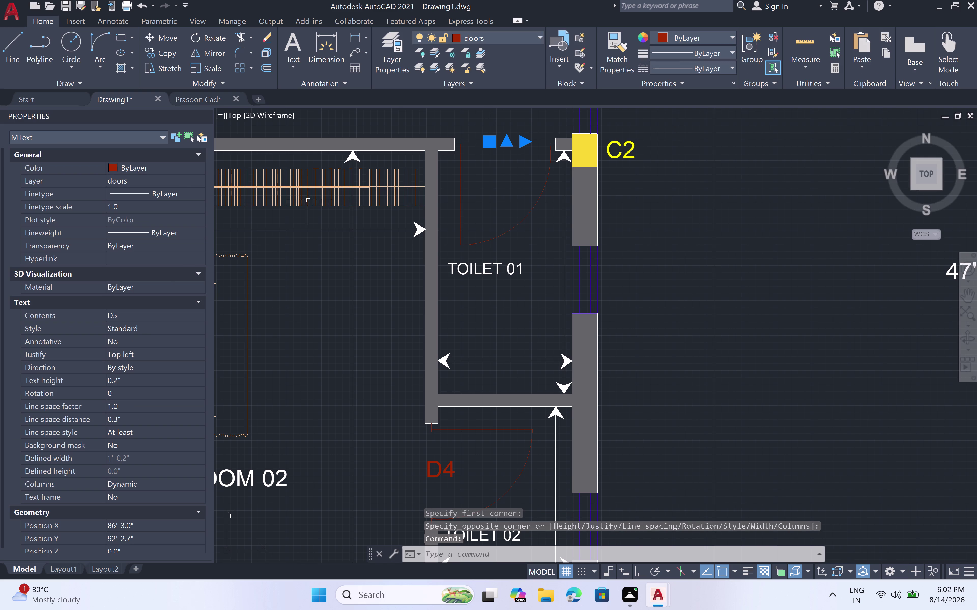
click(148, 379)
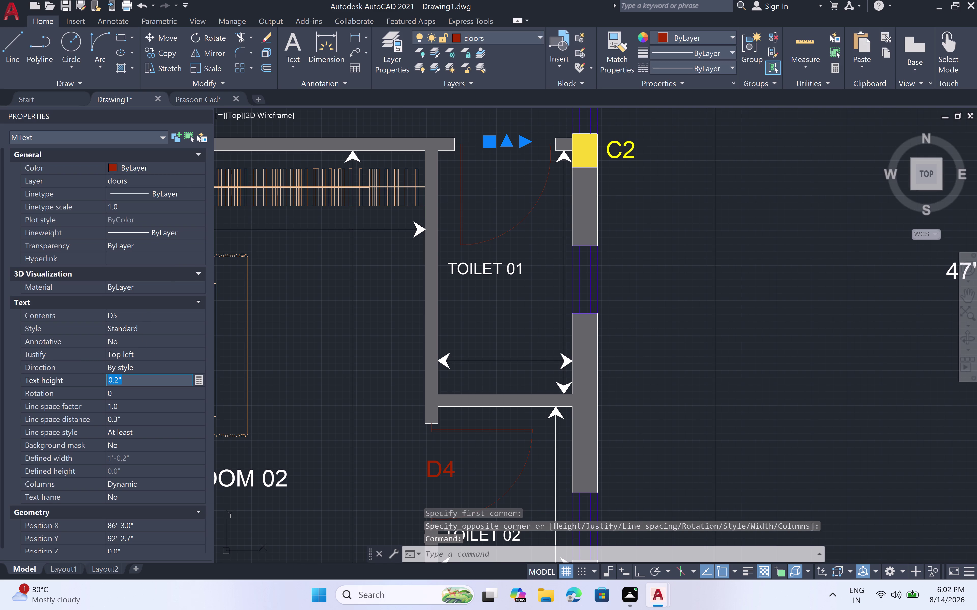
key(BackSpace)
key(BackSpace)
key(6)
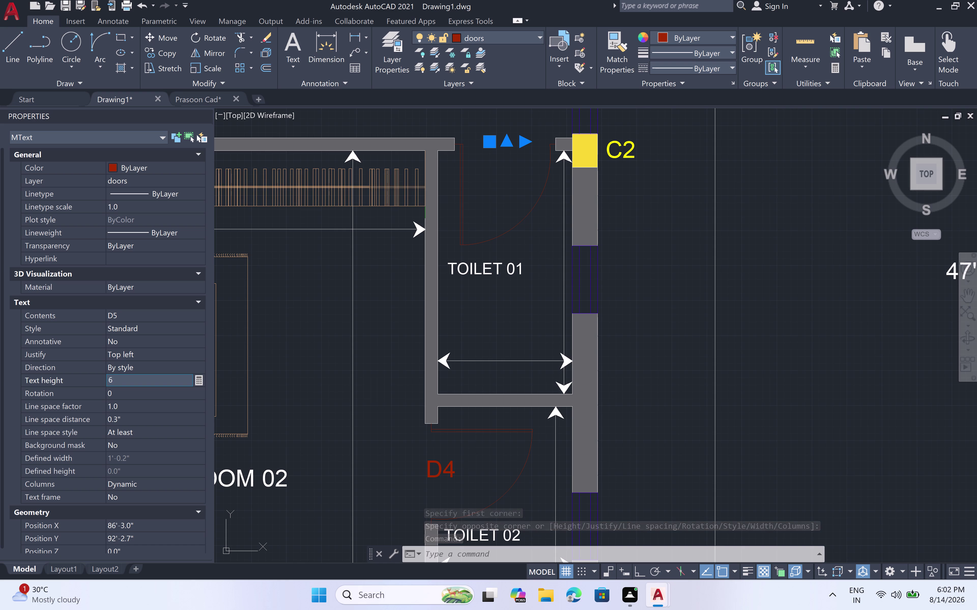
text(")
key(space)
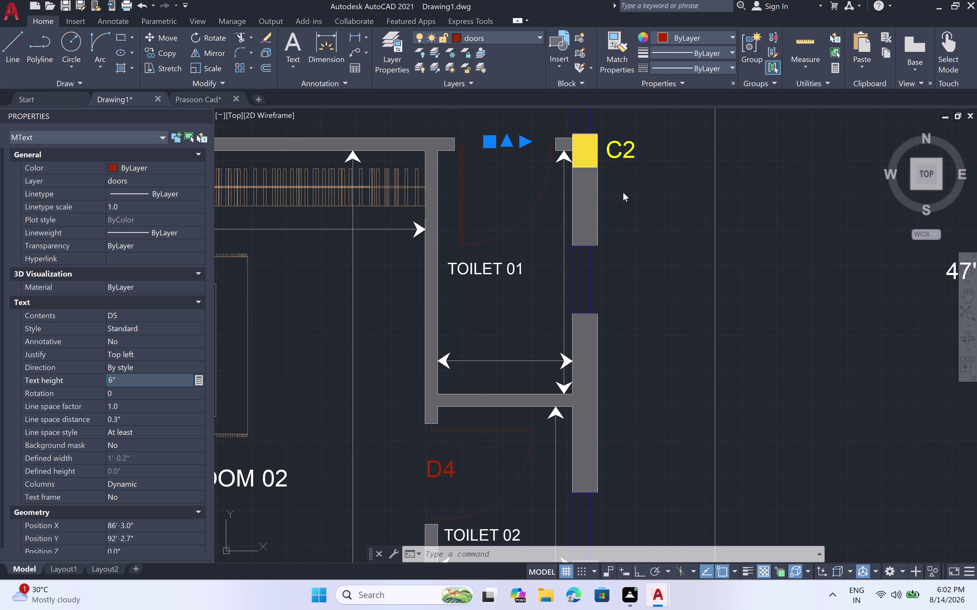
click(528, 188)
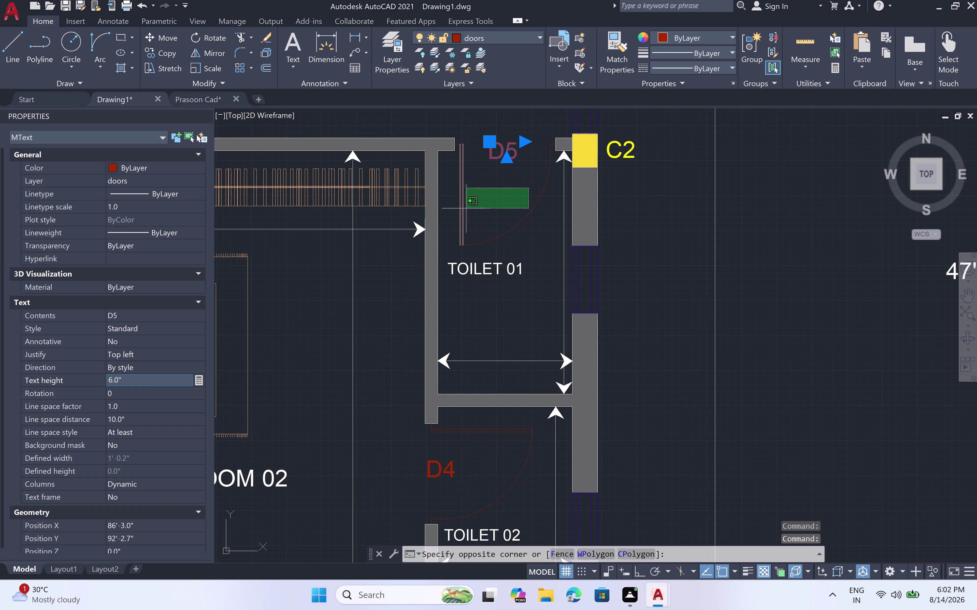
click(500, 209)
key(Escape)
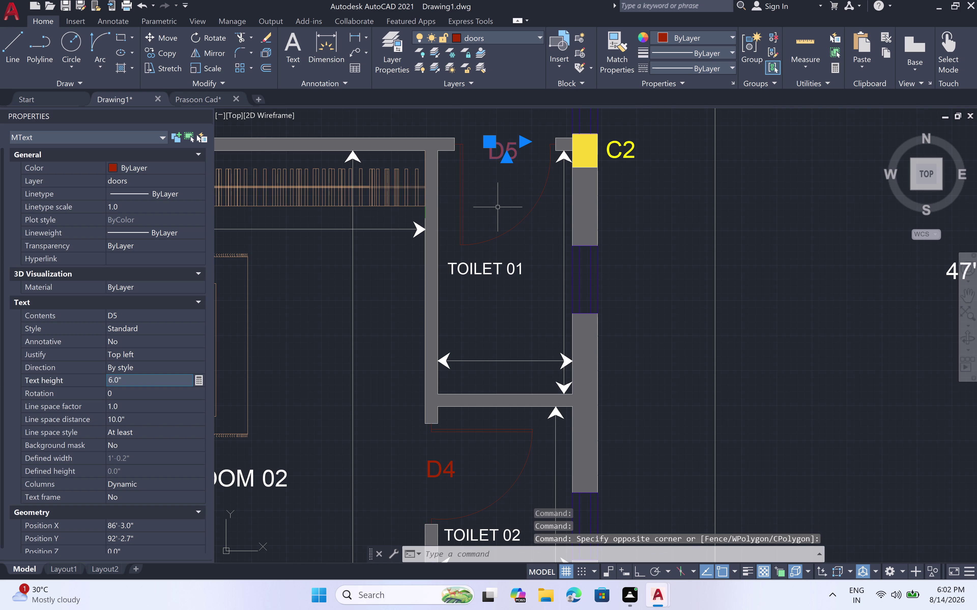
scroll(down, 3)
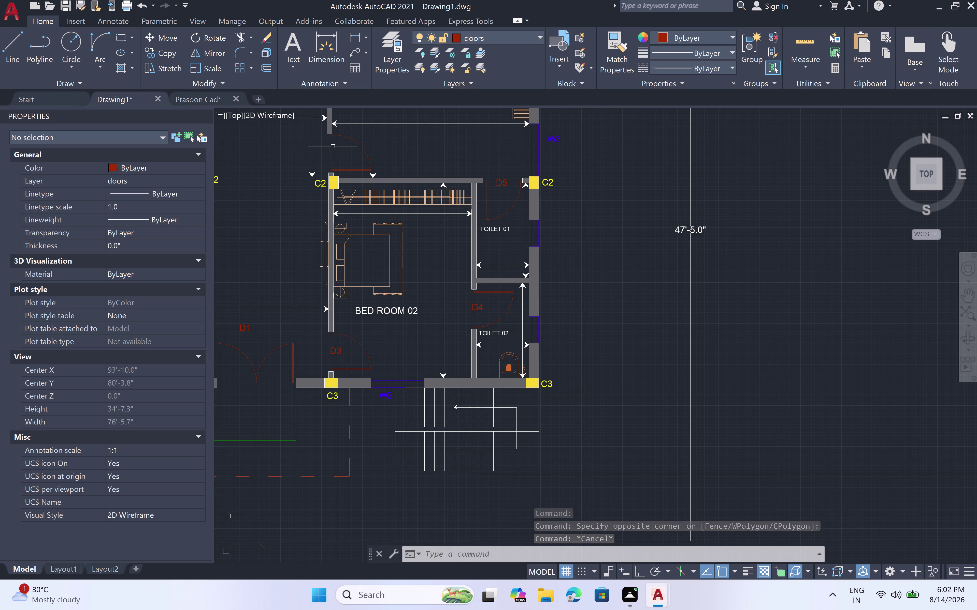
Place a D7 multiline text label beside the doorway near the C2 column.
scroll(up, 3)
scroll(up, 3)
middle_drag(333, 147, 336, 233)
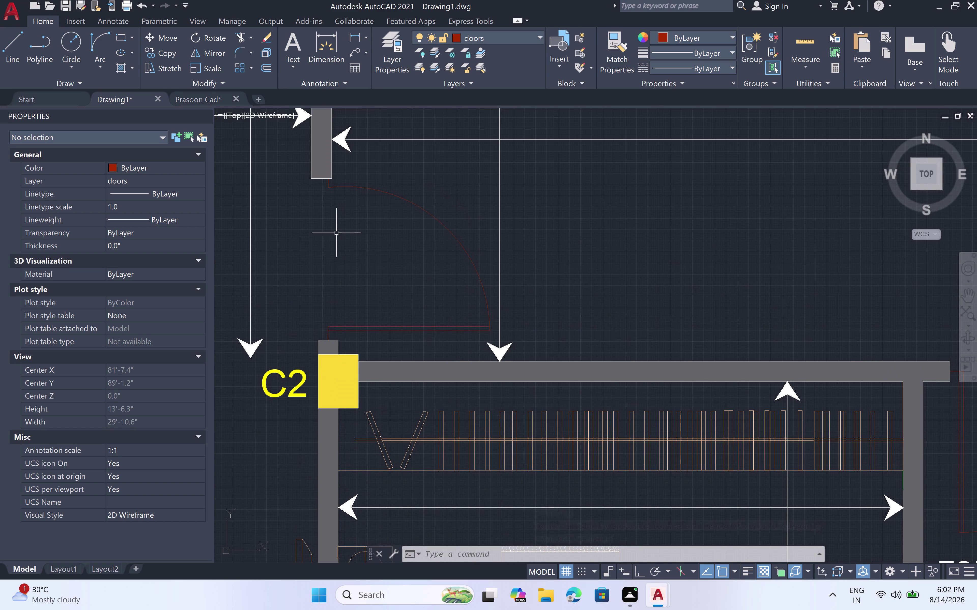
key(space)
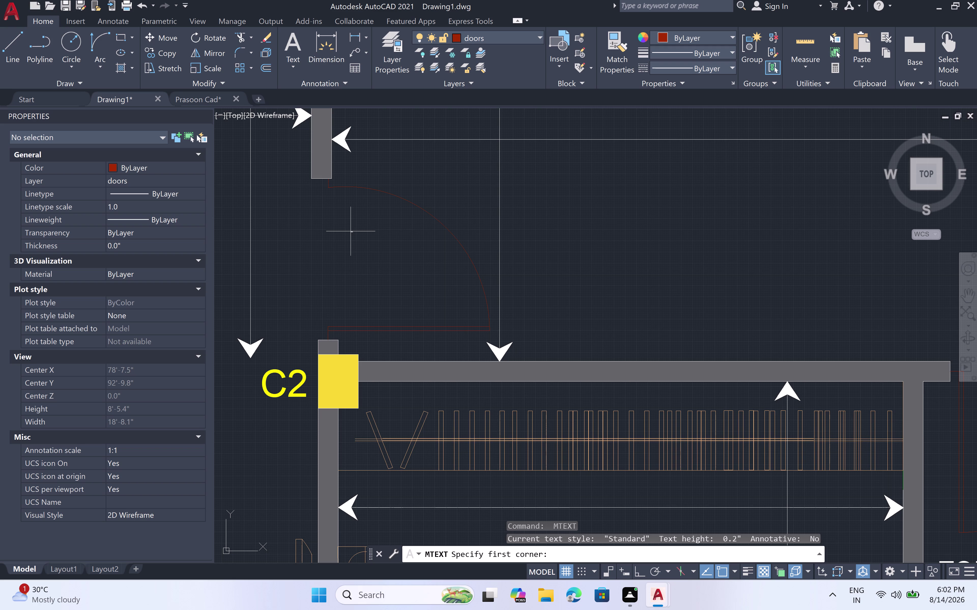
click(326, 225)
click(384, 294)
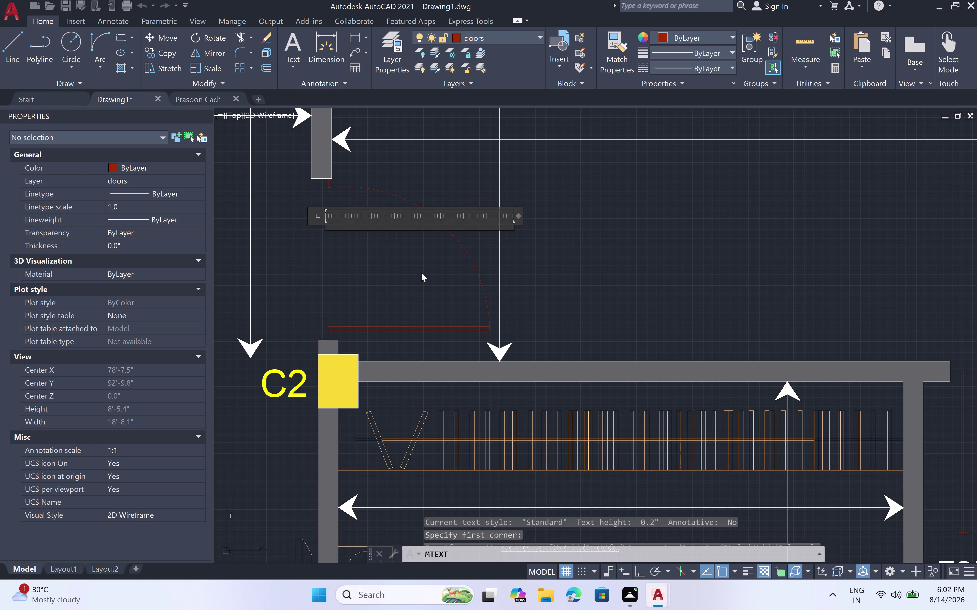
key(d)
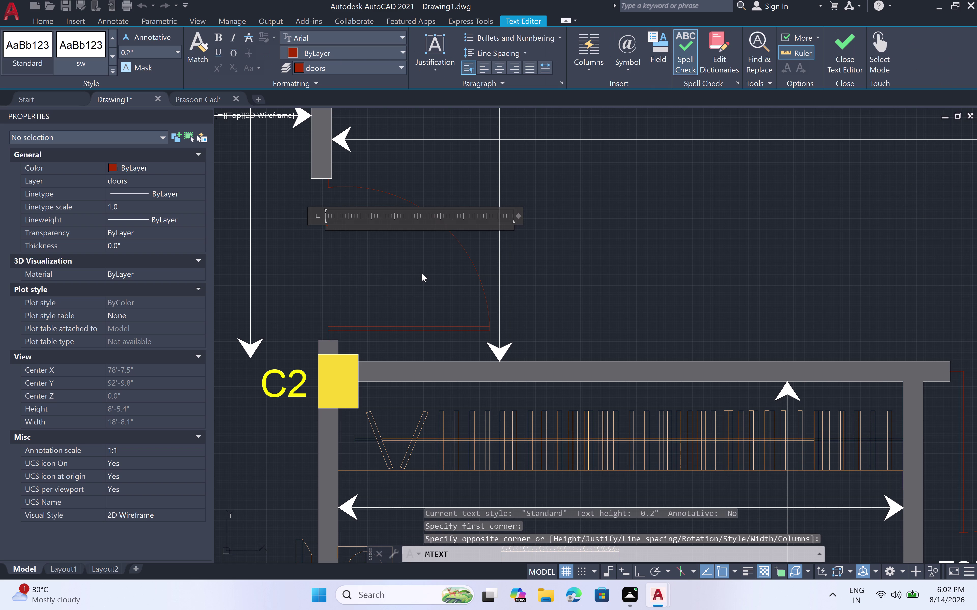
key(7)
drag(396, 289, 395, 286)
drag(395, 283, 395, 280)
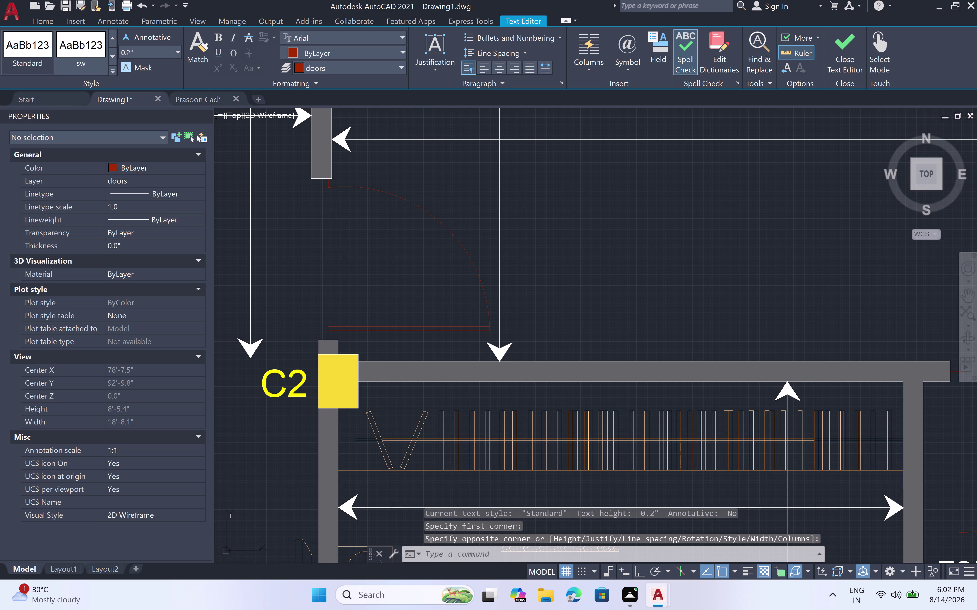
click(282, 169)
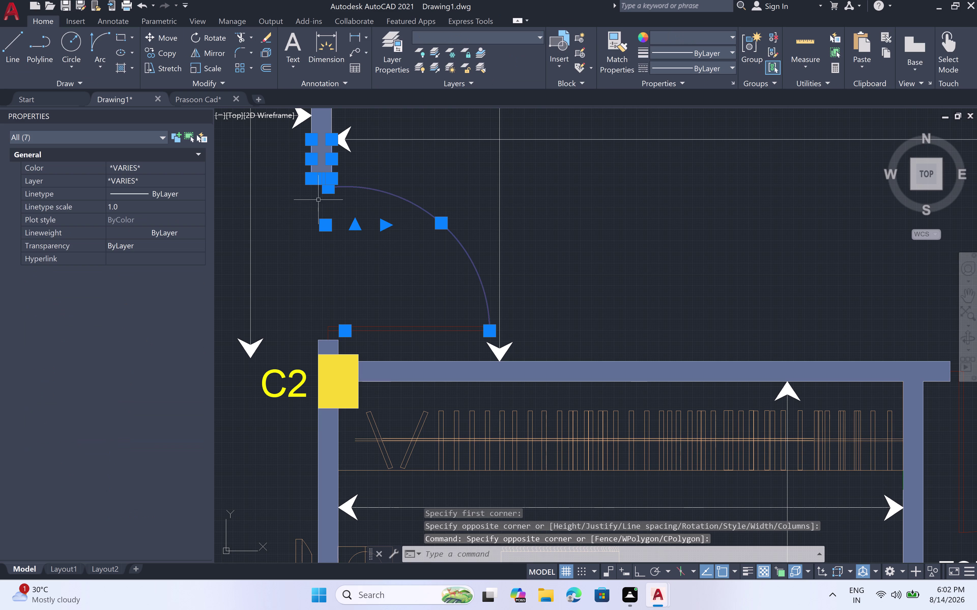
Change the D7 label's text height to 6 inches.
key(Escape)
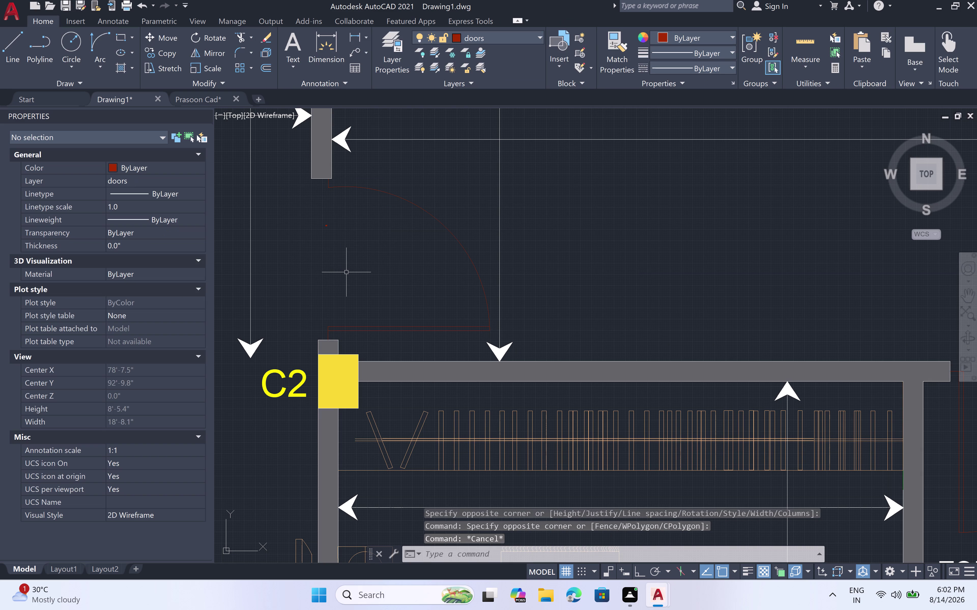
click(336, 213)
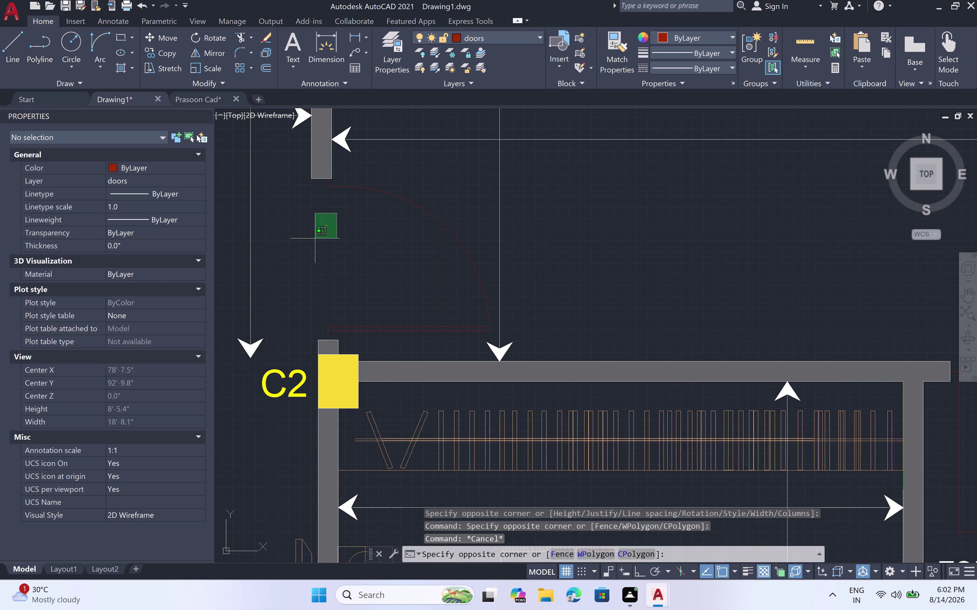
double_click(315, 238)
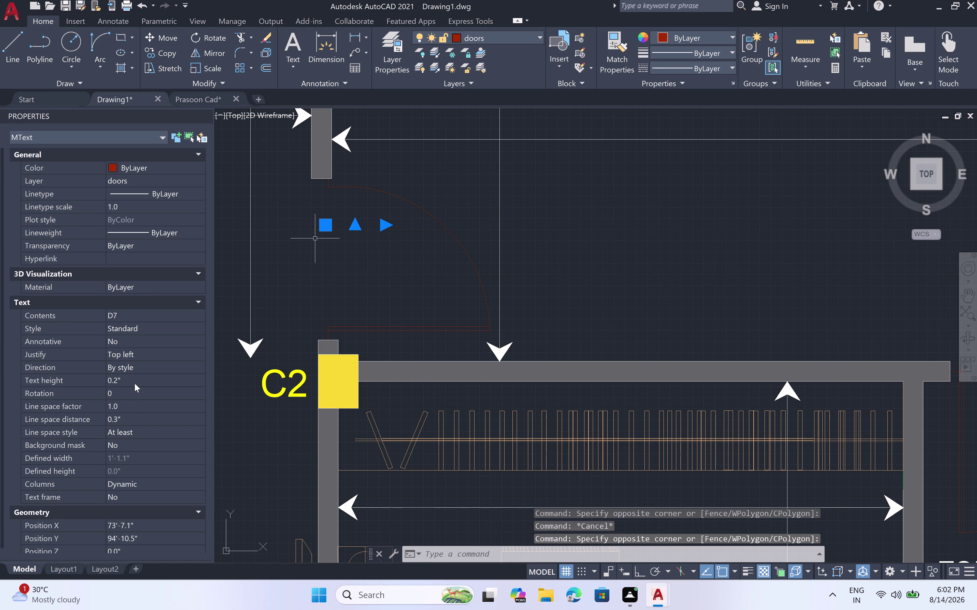
click(134, 383)
key(BackSpace)
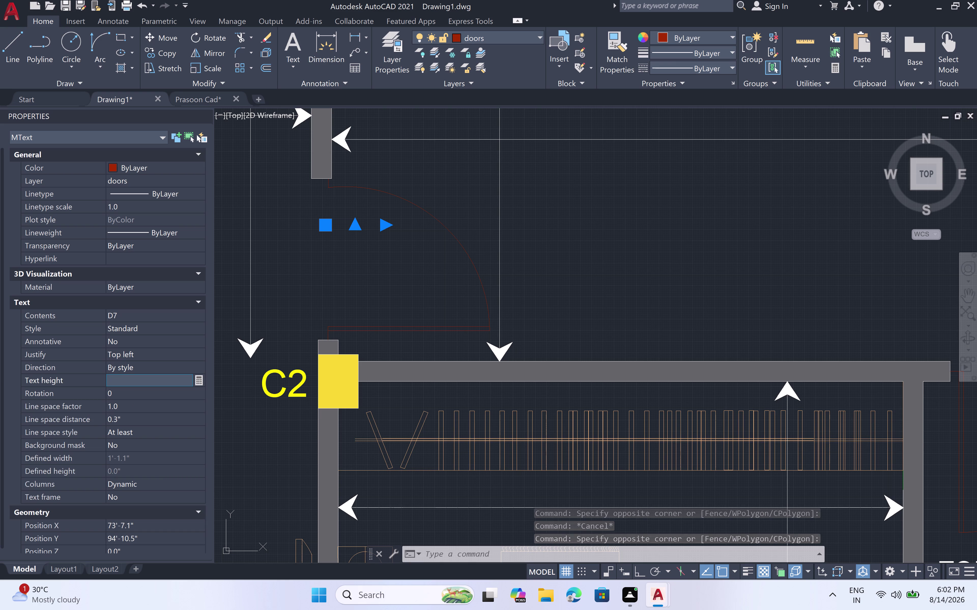
key(6)
text(")
key(space)
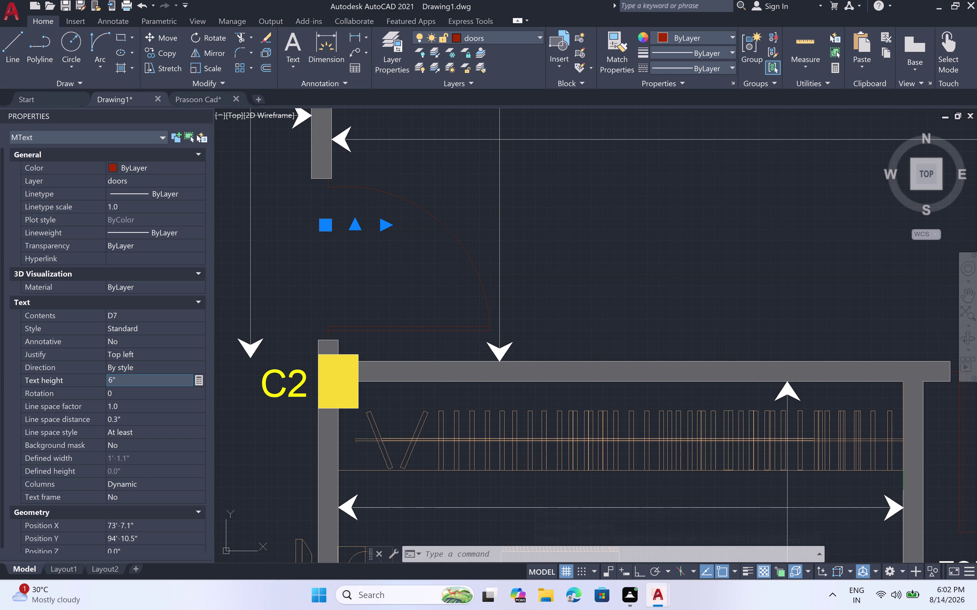
Erase the misplaced D7 label.
click(304, 265)
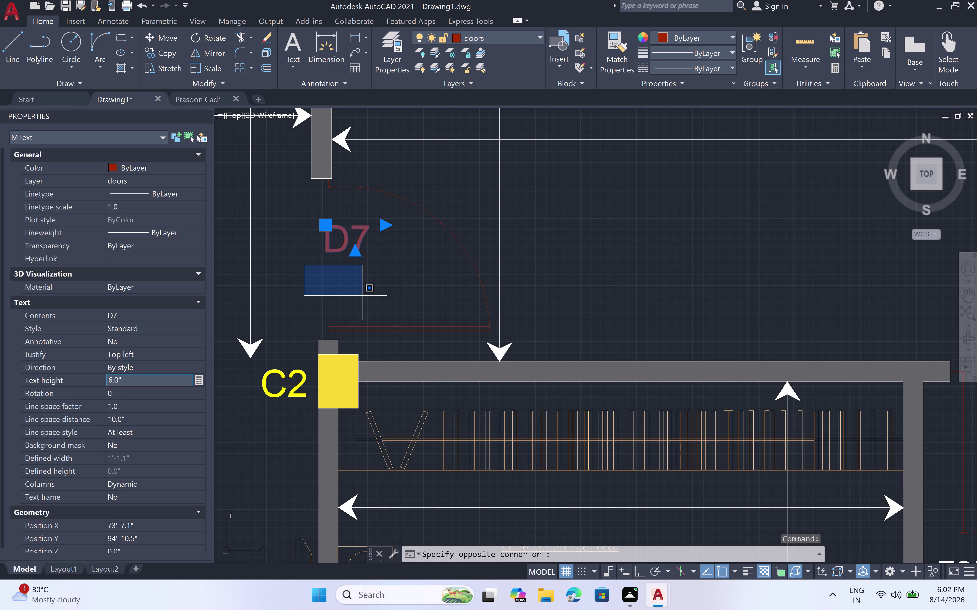
scroll(down, 3)
scroll(down, 3)
scroll(down, 3)
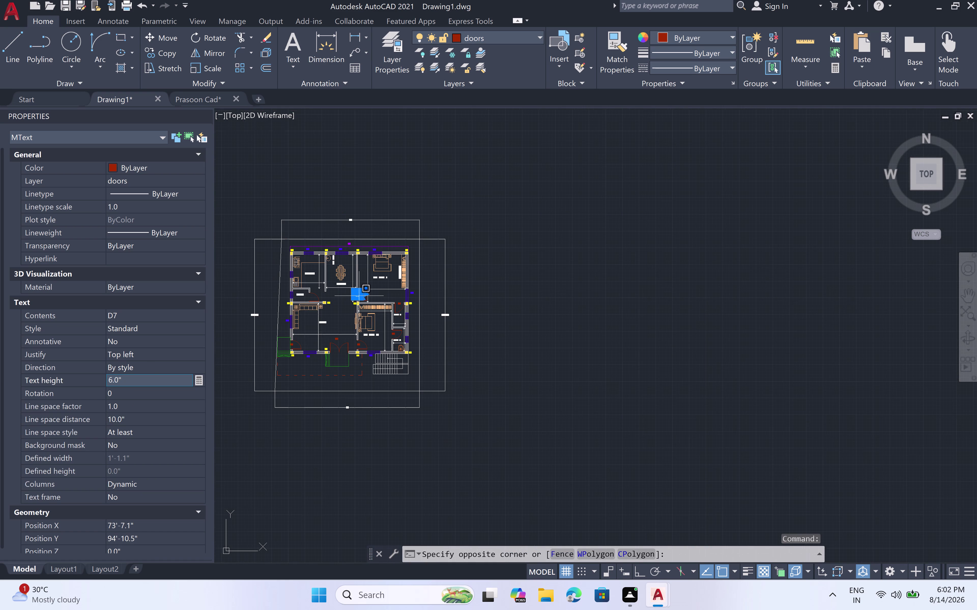
scroll(up, 3)
scroll(up, 3)
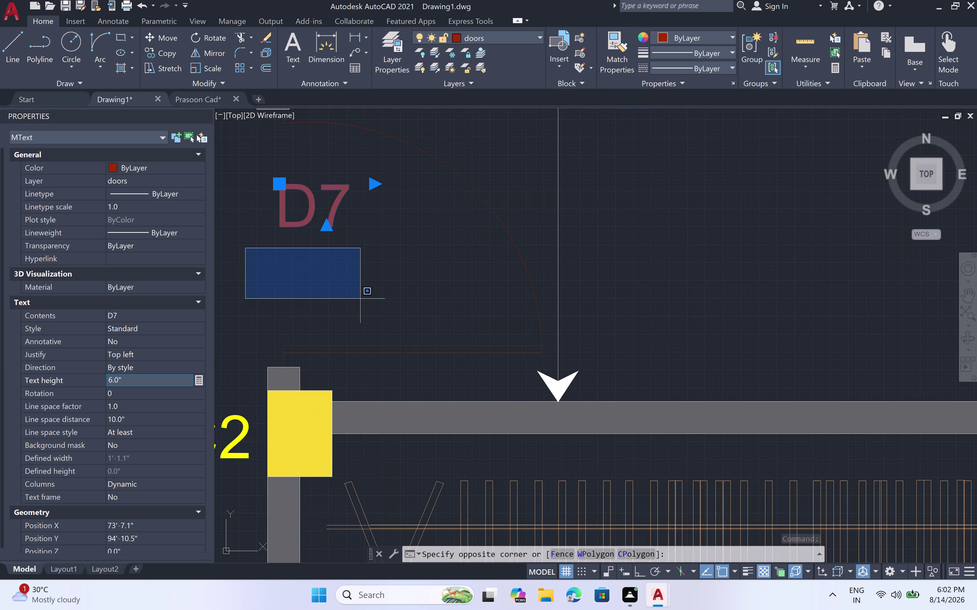
key(Delete)
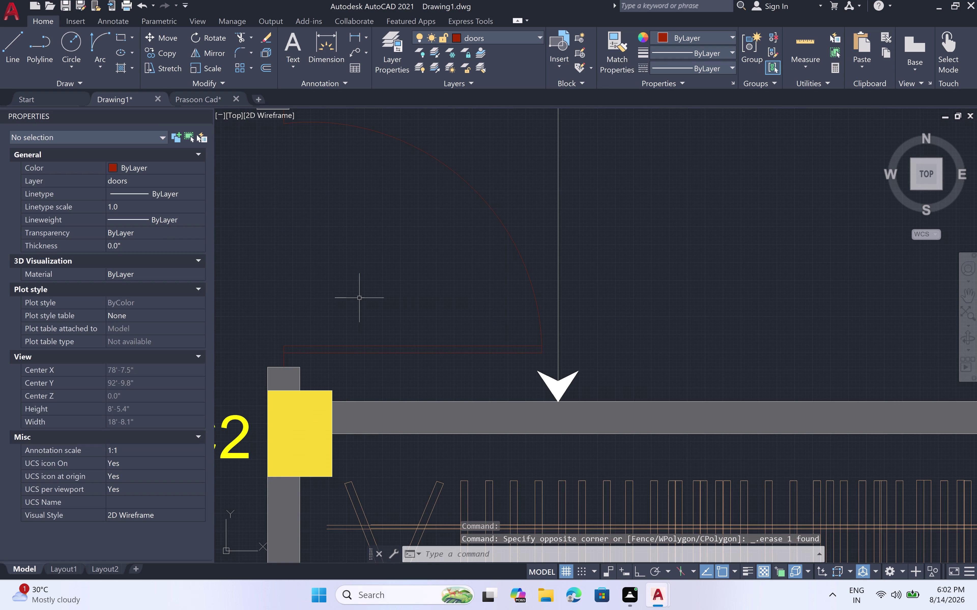
Place a D6 multiline text label beside the Bed Room 02 door.
key(space)
key(Escape)
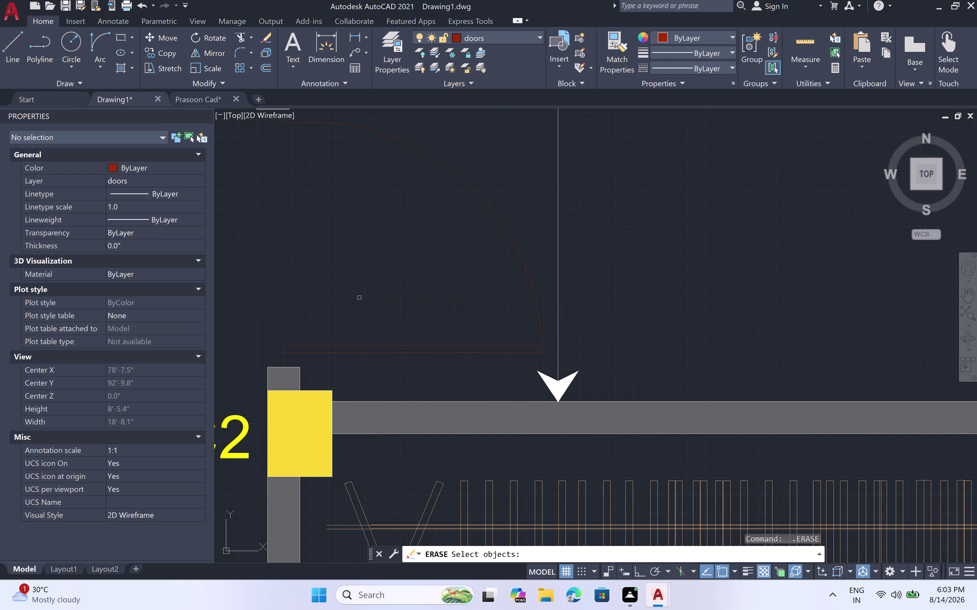
text(MT)
key(space)
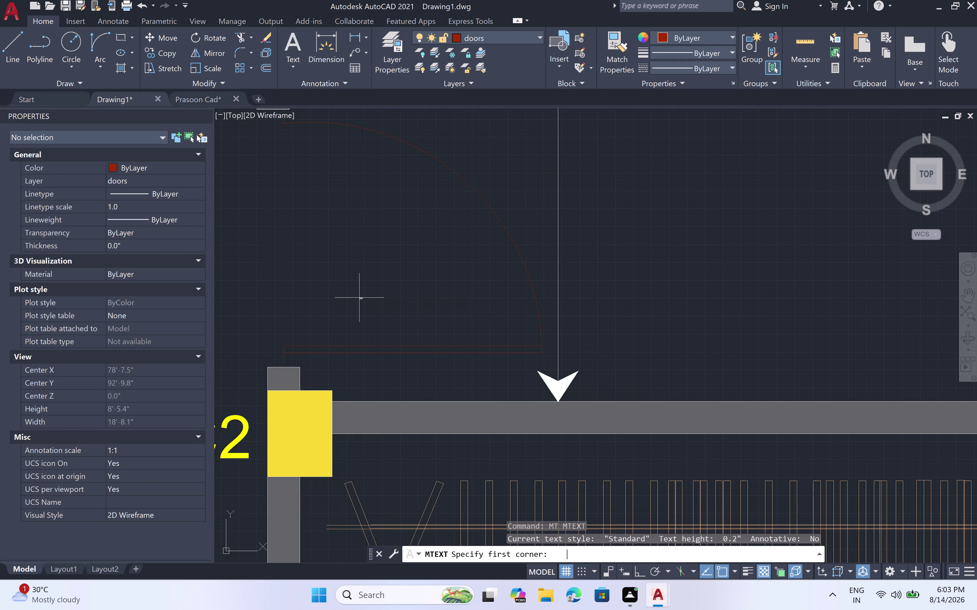
scroll(up, 3)
scroll(down, 3)
click(293, 186)
click(354, 244)
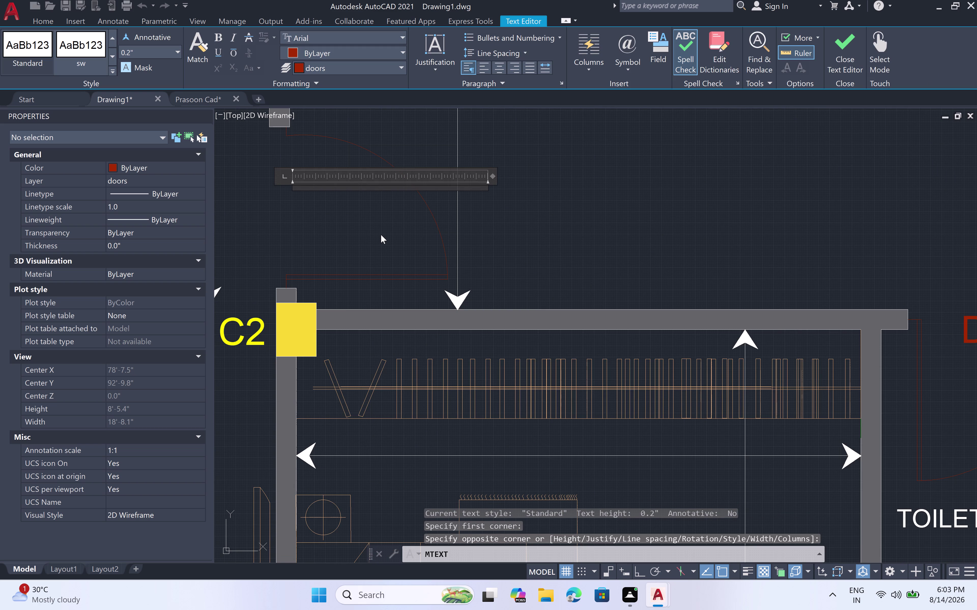
text(D6)
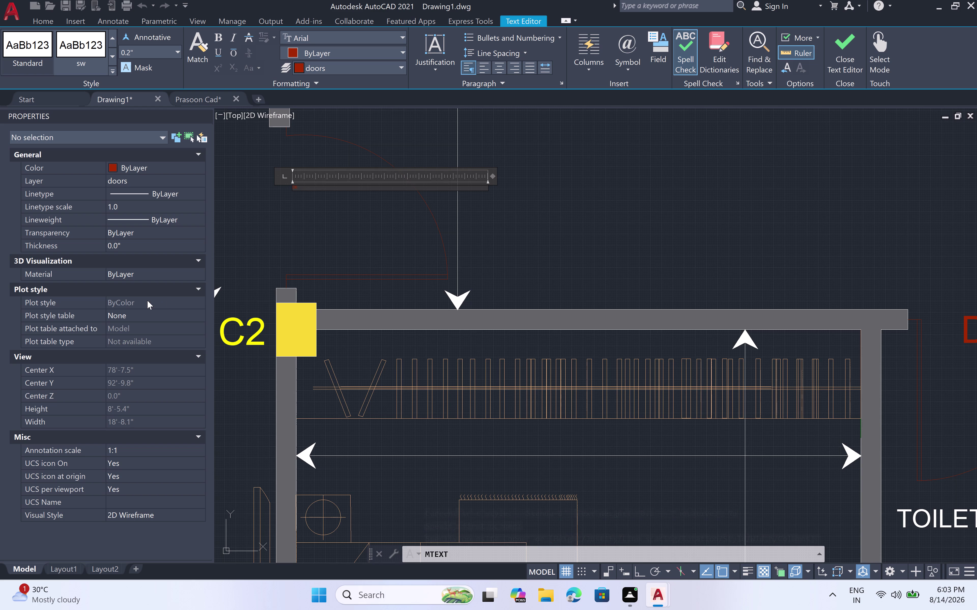
click(350, 246)
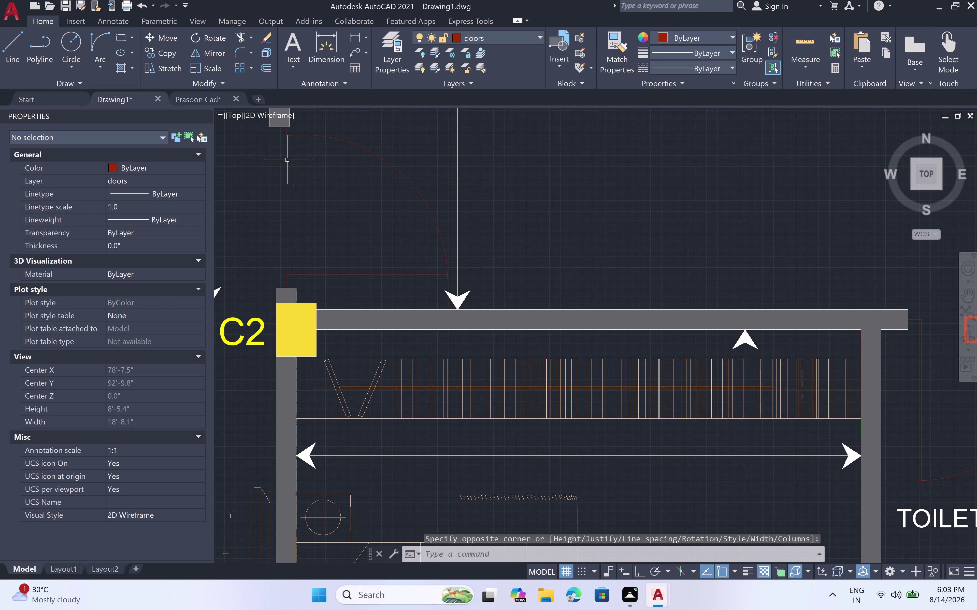
Set the D6 label's text height to 6 inches and deselect it.
click(292, 187)
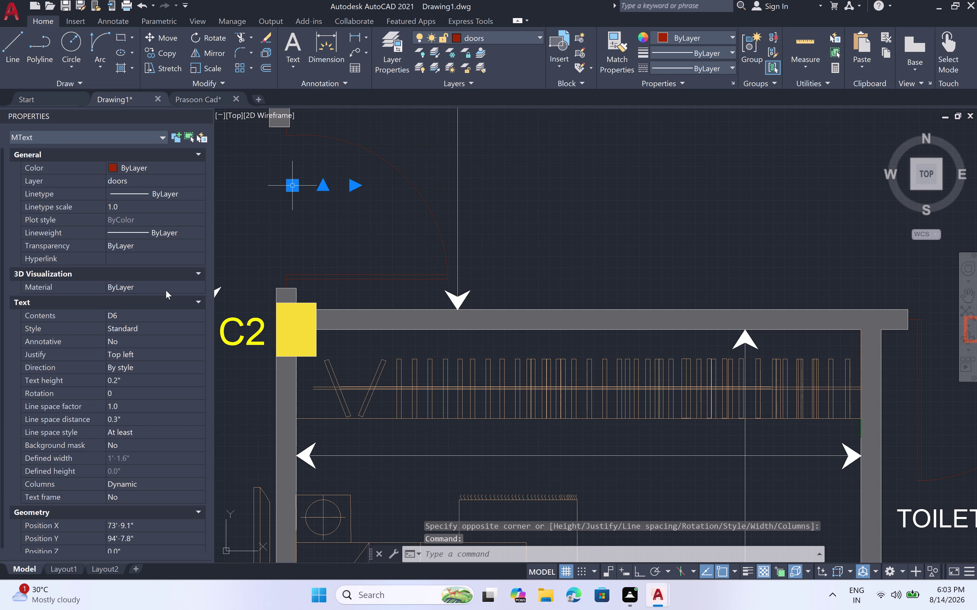
click(142, 380)
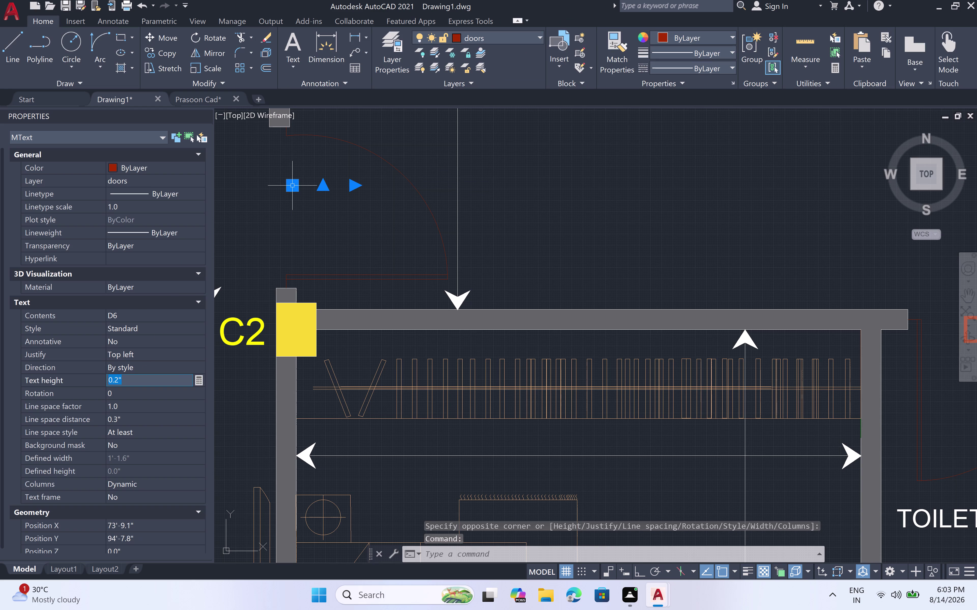
key(BackSpace)
key(6)
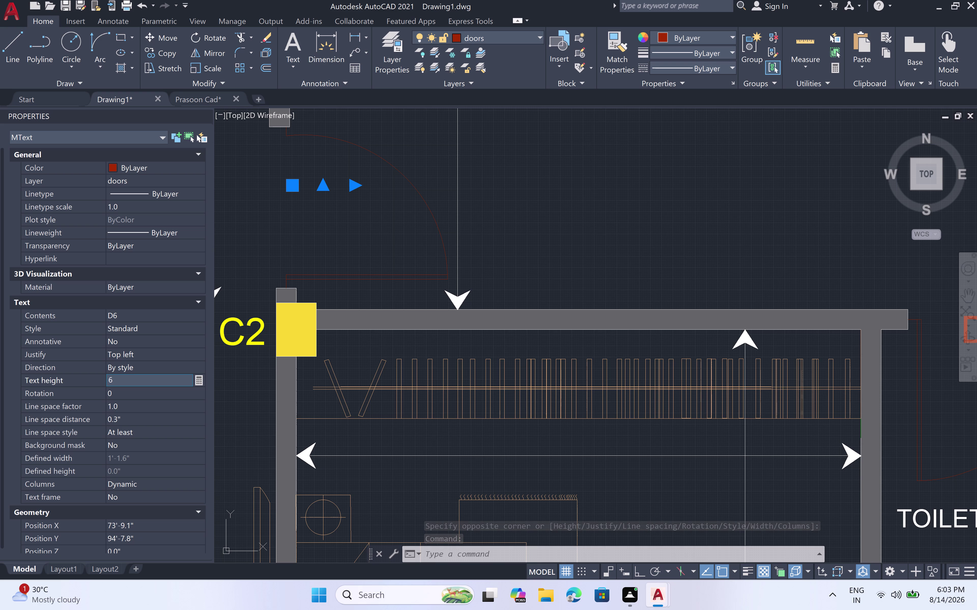
key(shift+quotedbl)
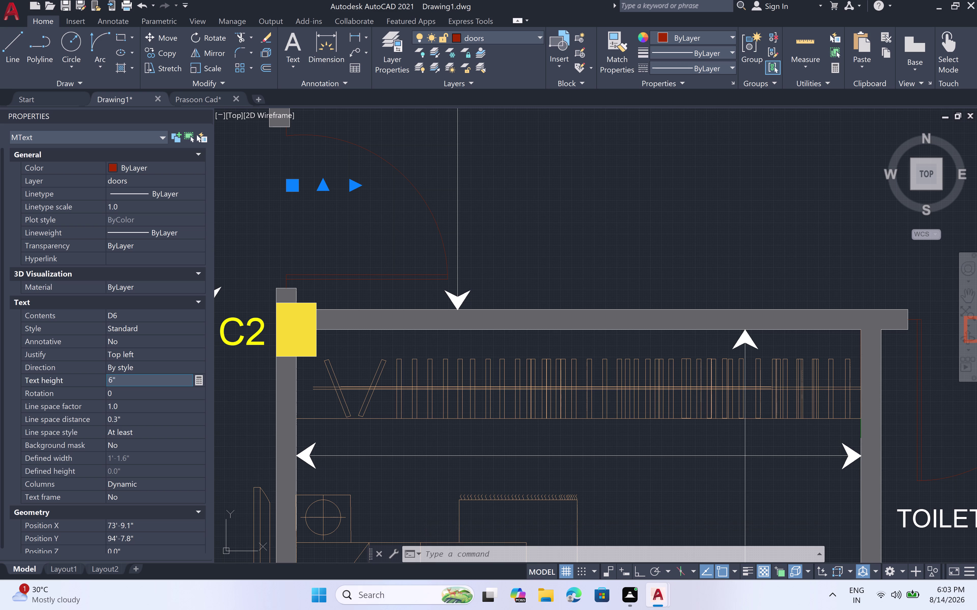
key(space)
click(285, 245)
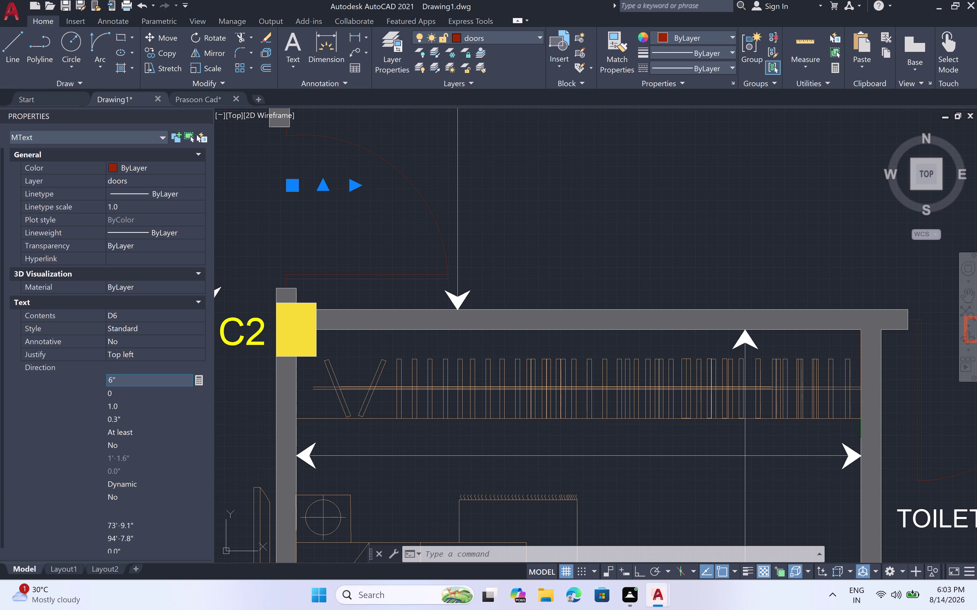
key(Escape)
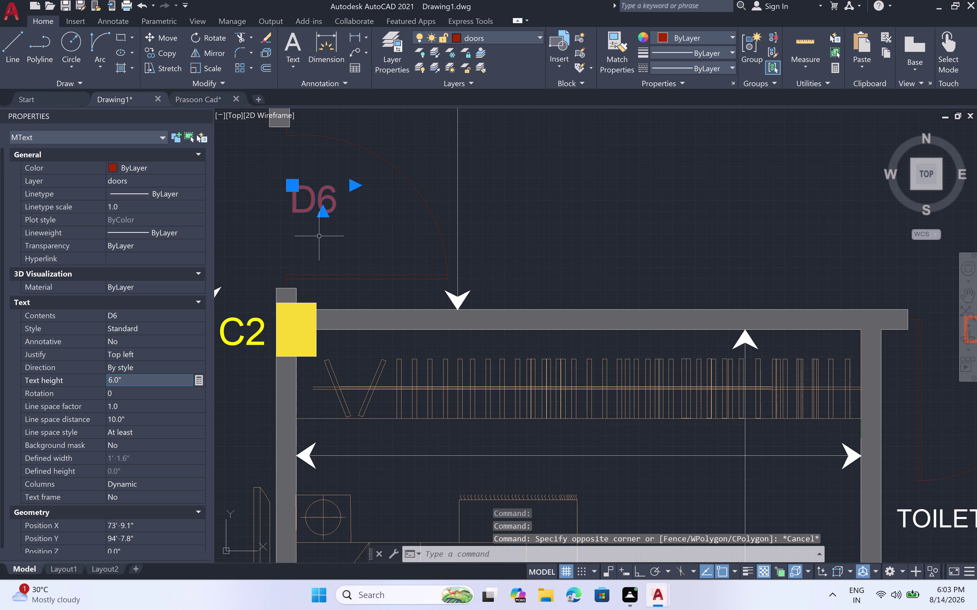
key(Escape)
Bring the Pooja room doorway into view and open an MTEXT box beside its door.
scroll(down, 3)
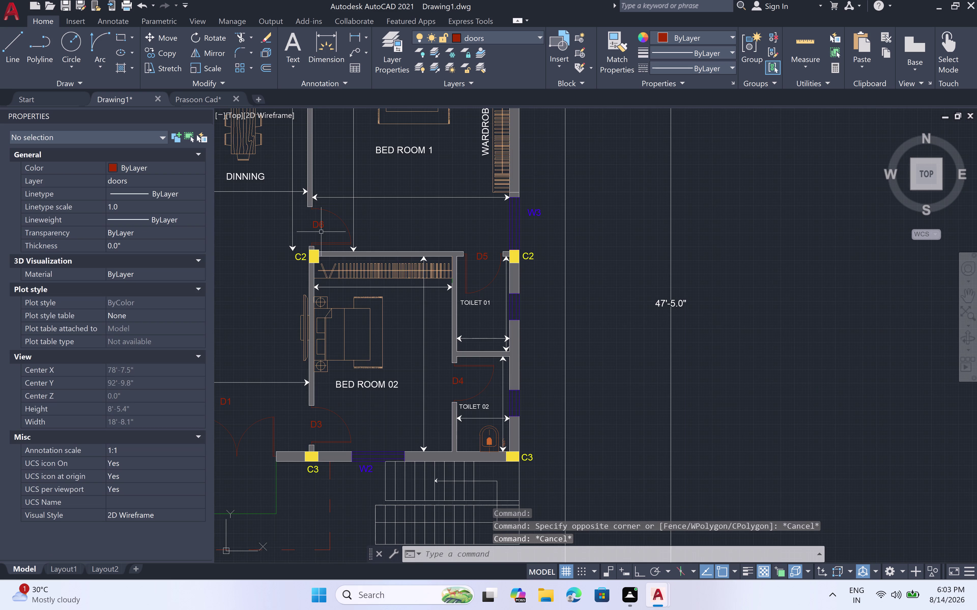
scroll(down, 3)
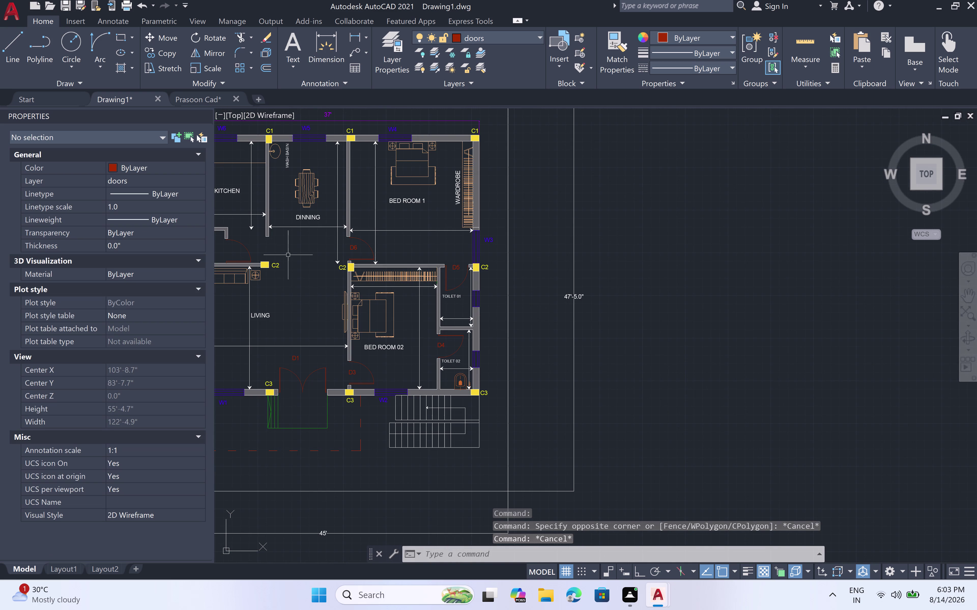
middle_drag(293, 271, 549, 300)
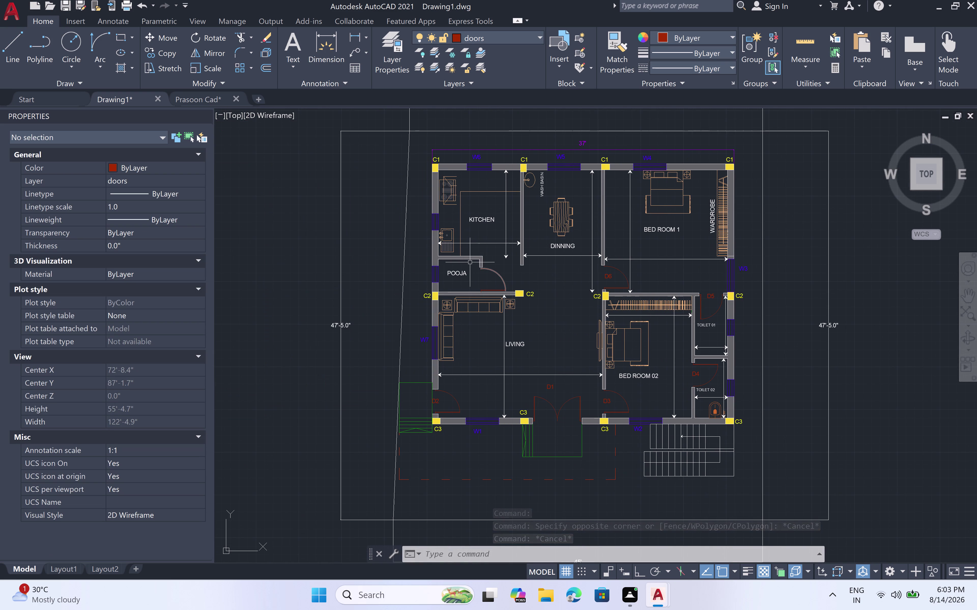
scroll(up, 3)
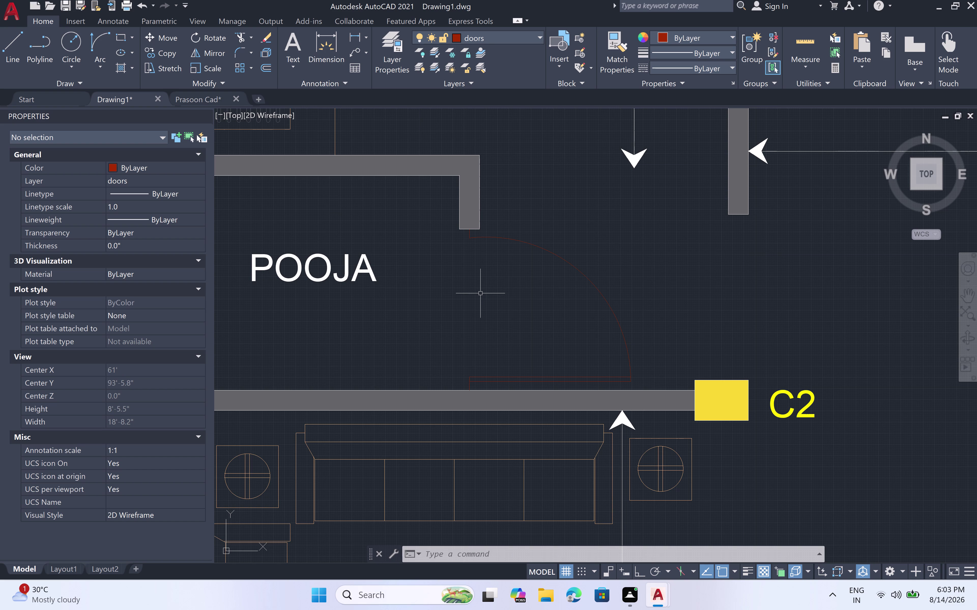
key(space)
click(462, 283)
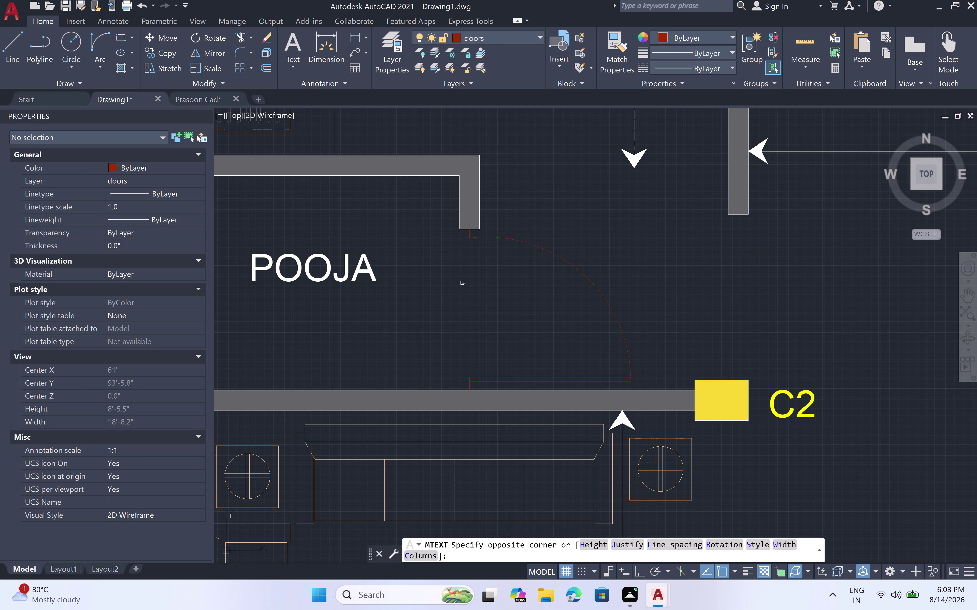
click(508, 340)
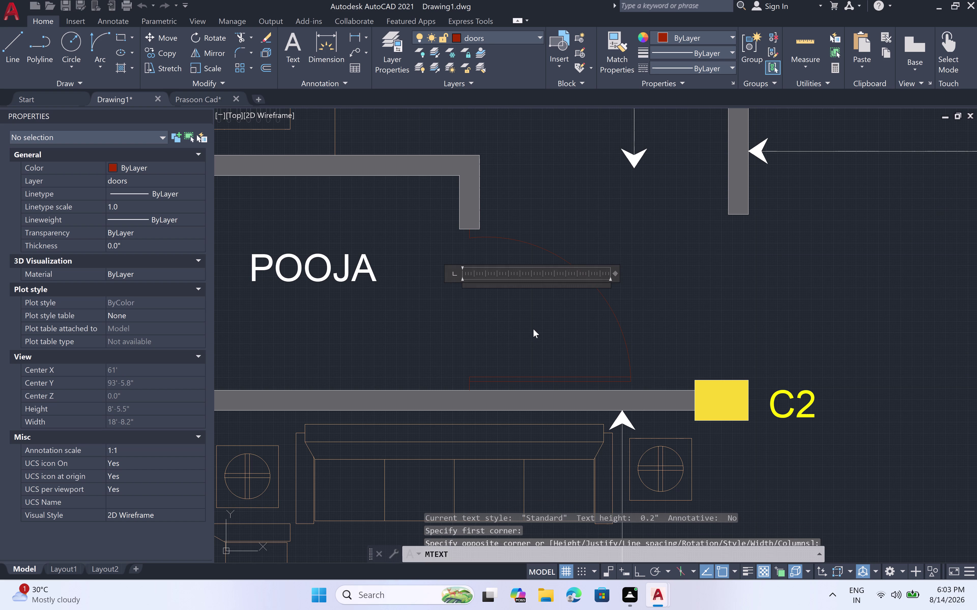
Enter D7 in the Pooja room text box and select the label.
text(D7)
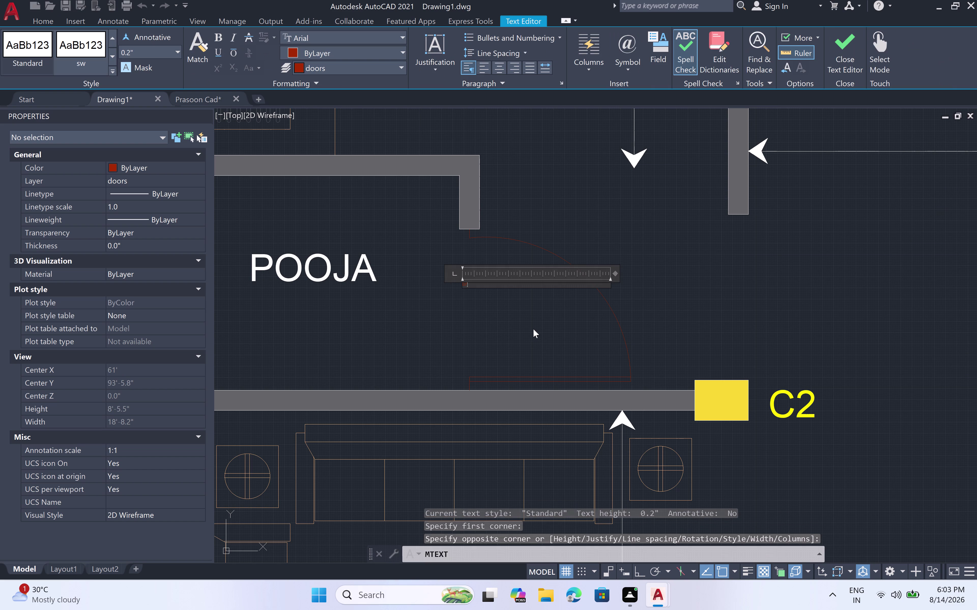
click(533, 329)
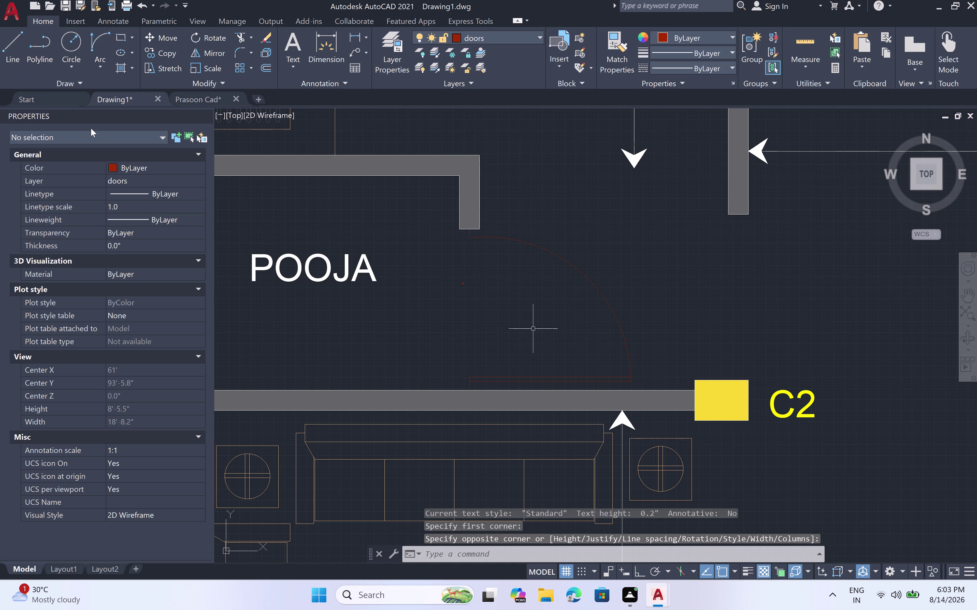
click(444, 274)
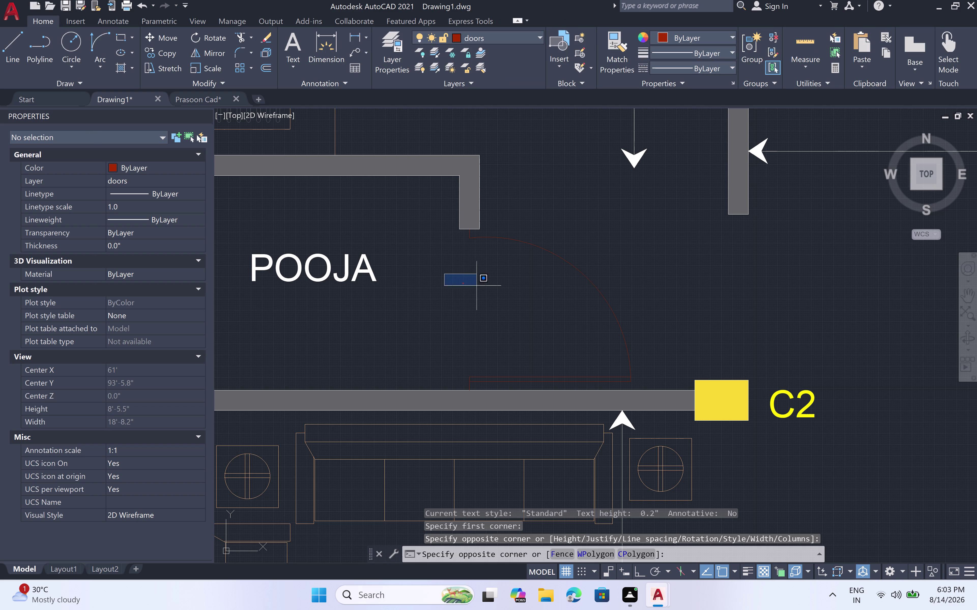
click(481, 296)
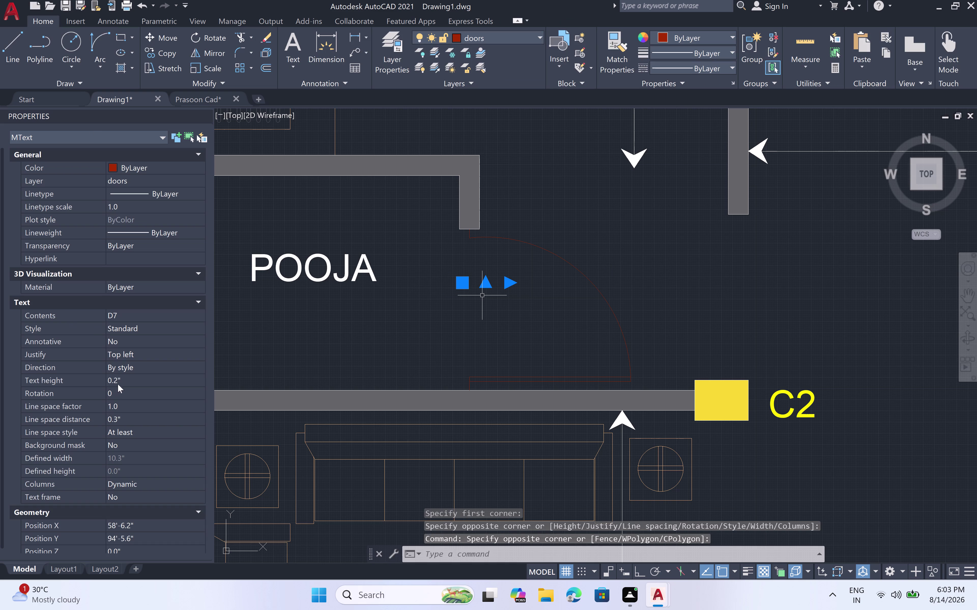
Set the D7 label's text height to 6 inches and deselect it.
click(121, 382)
key(BackSpace)
key(BackSpace)
key(BackSpace)
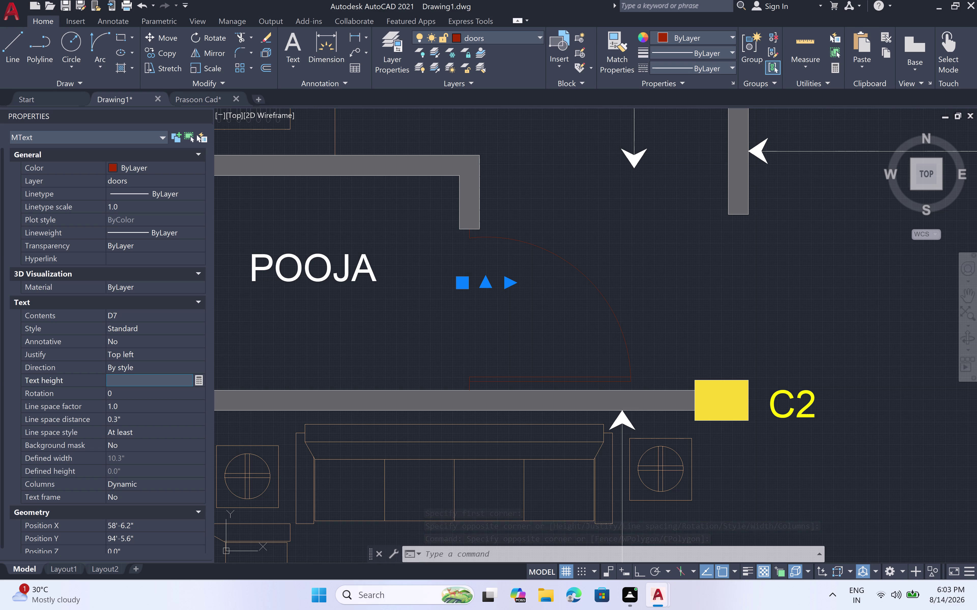
key(6)
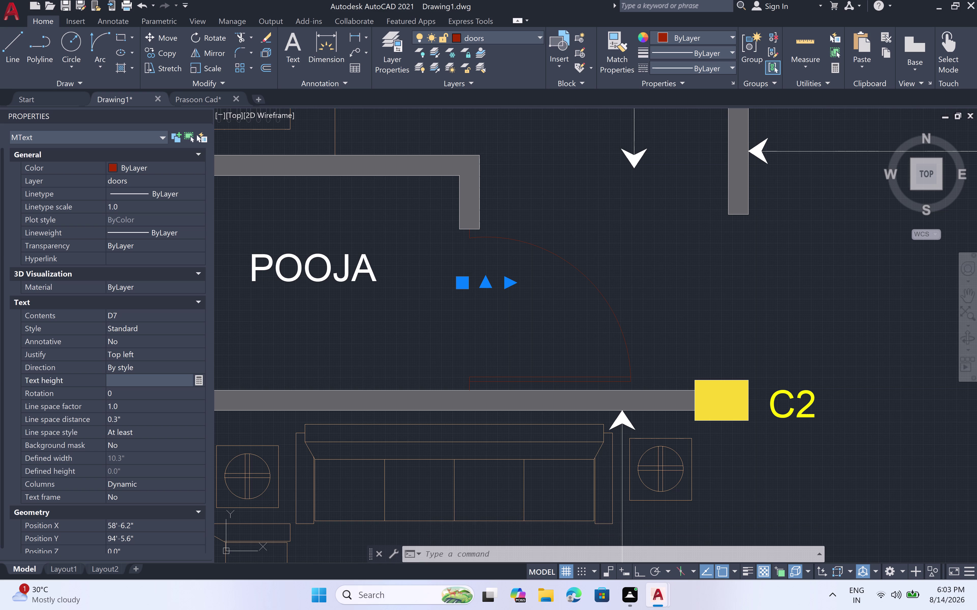
text(")
key(space)
click(438, 361)
click(419, 339)
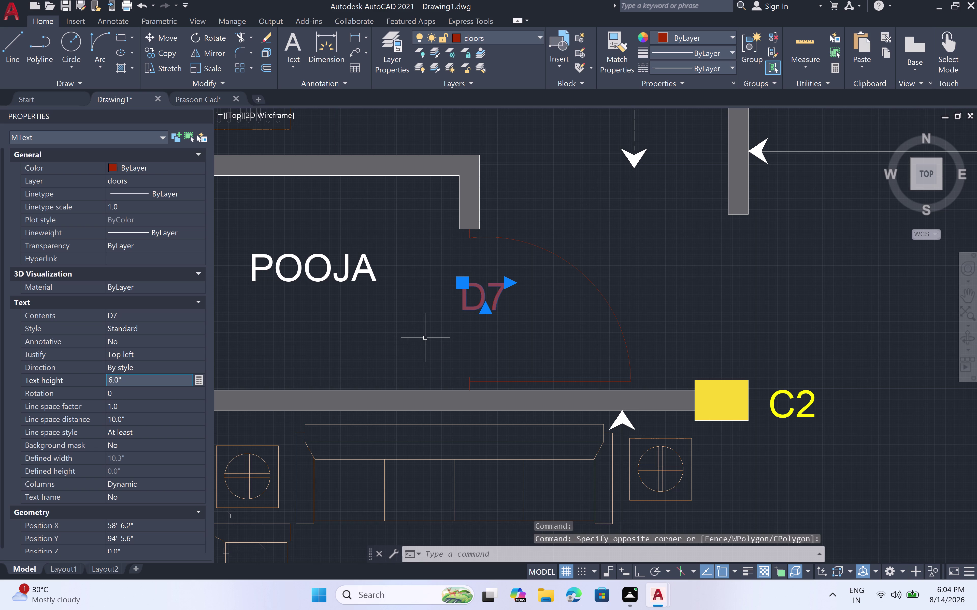
key(Escape)
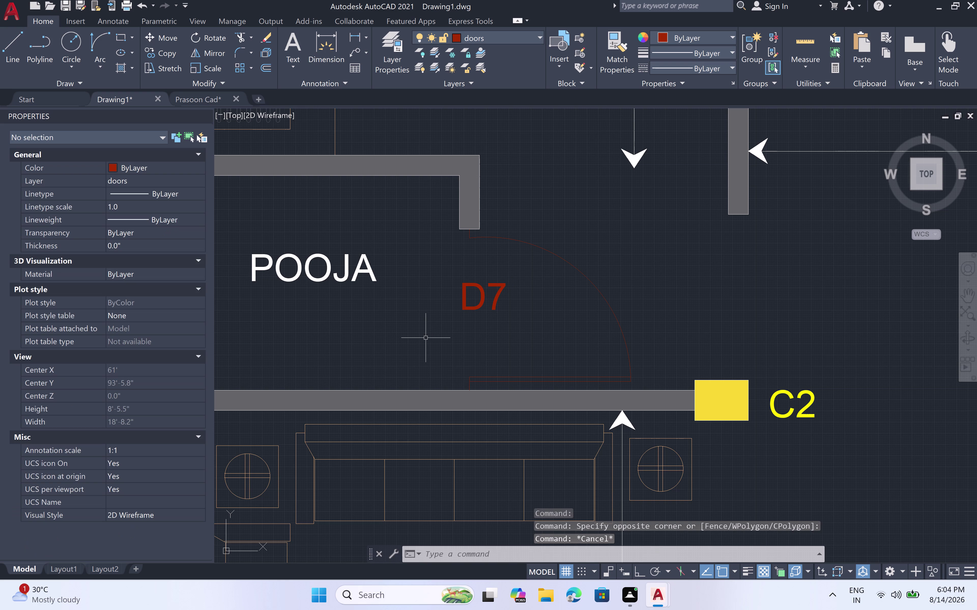
scroll(down, 3)
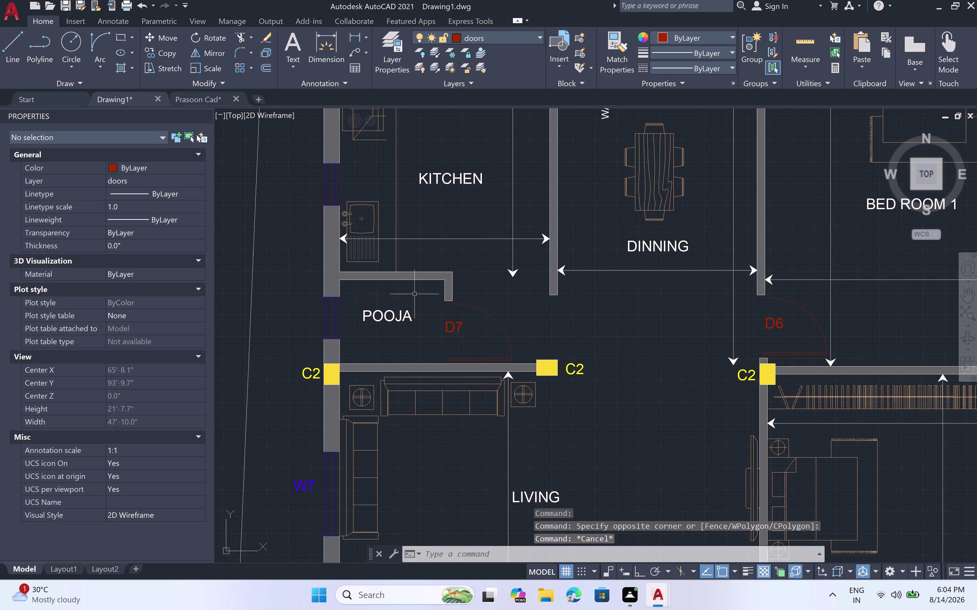
Cancel the partition line started on the doors layer and make layer 0 current.
text(L)
key(space)
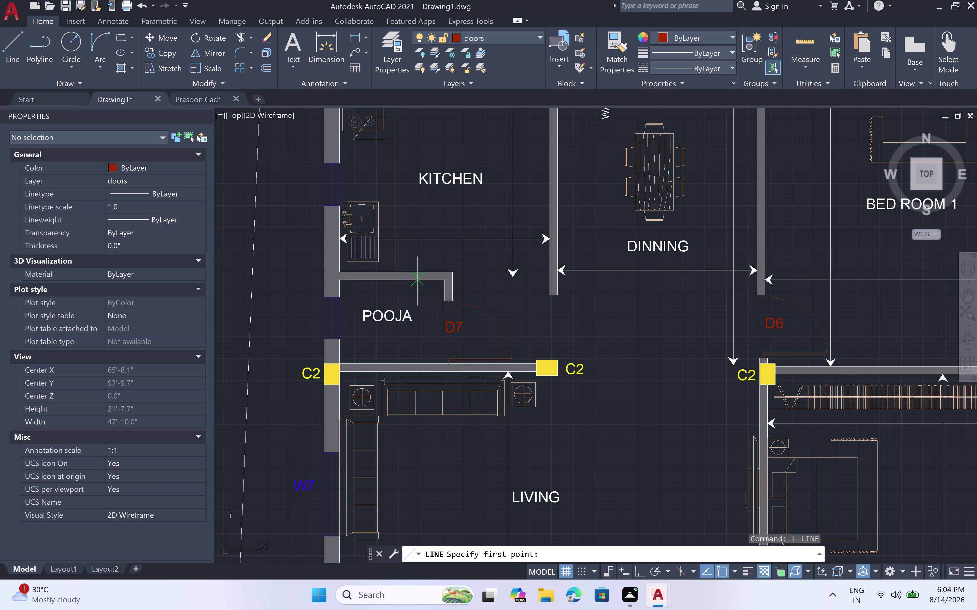
scroll(up, 3)
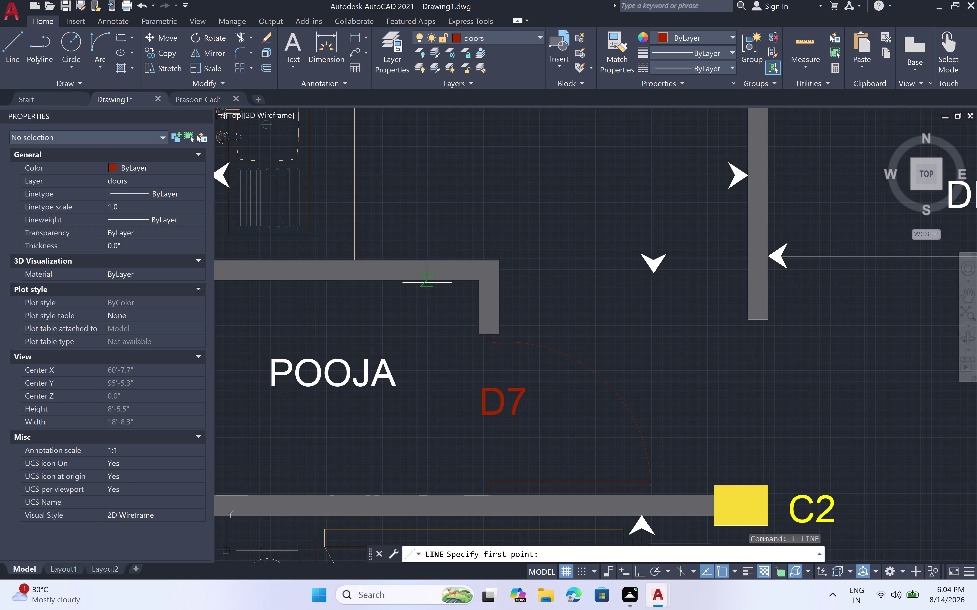
click(427, 282)
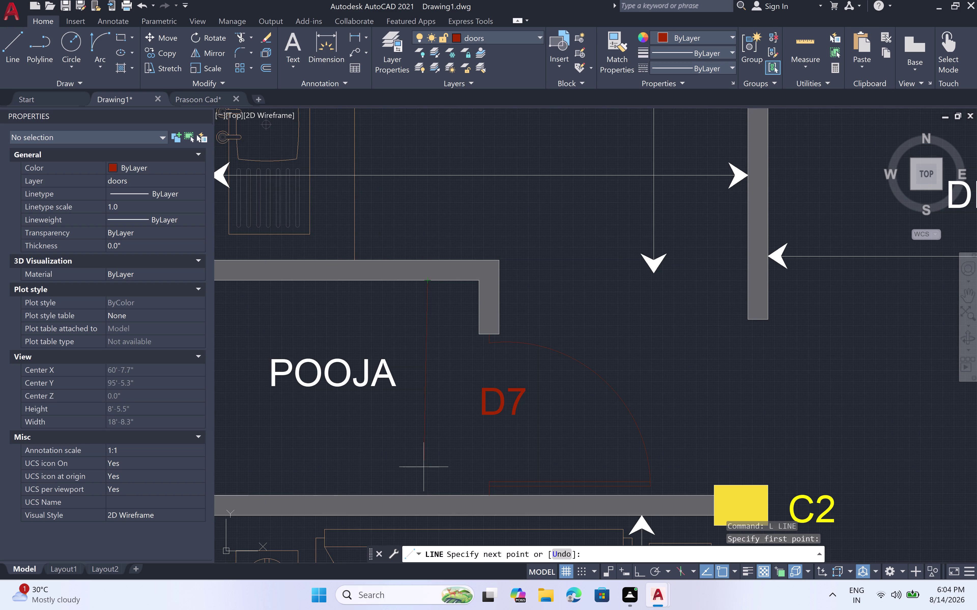
key(Escape)
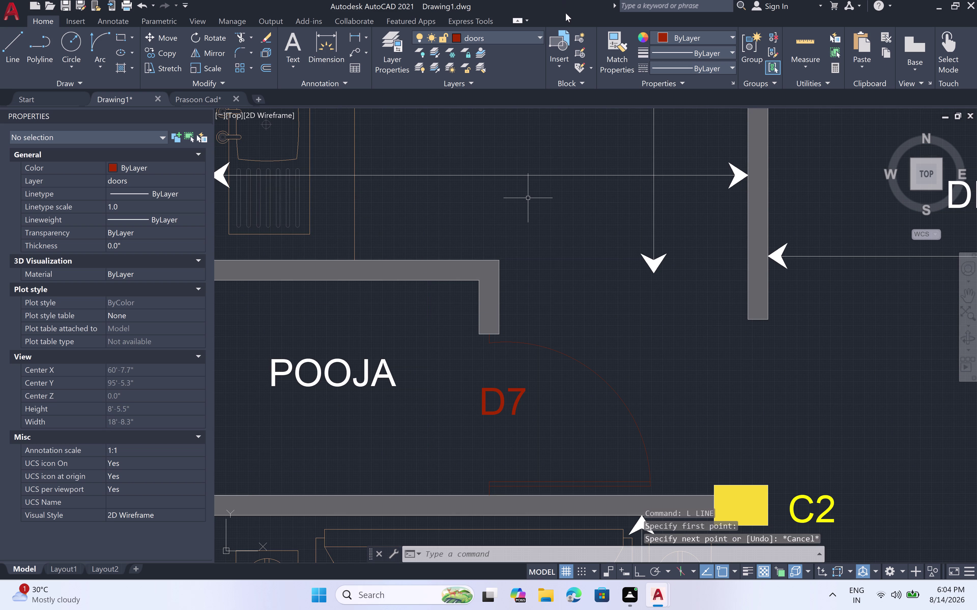
double_click(538, 35)
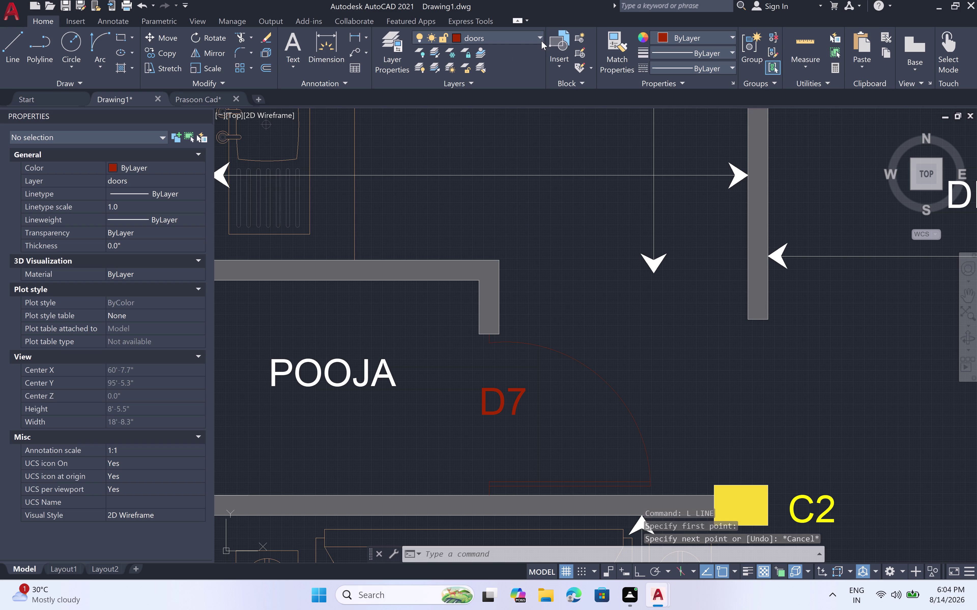
click(540, 37)
click(517, 53)
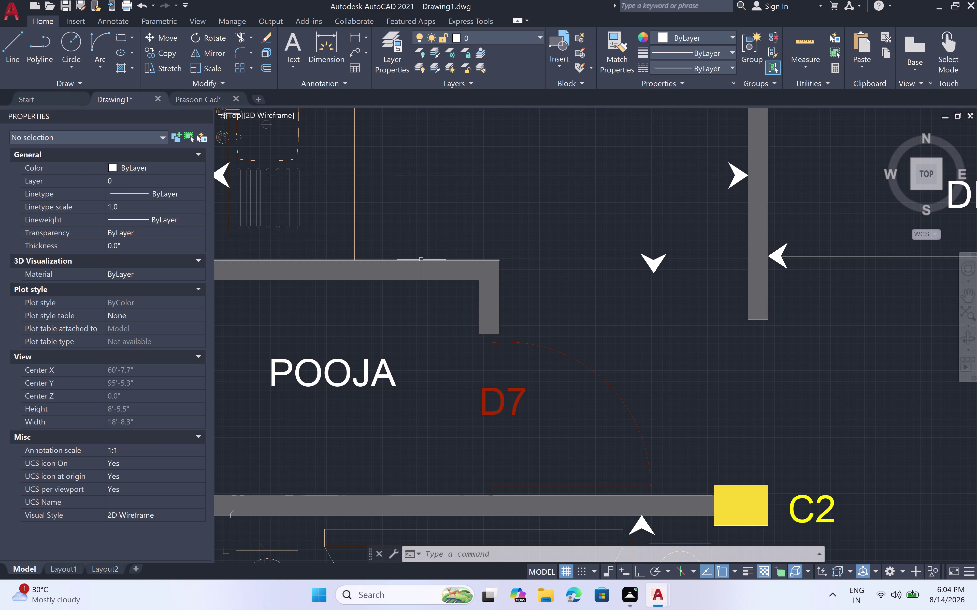
Draw a vertical line with Ortho from the Pooja room's top wall to its bottom wall.
text(L)
key(space)
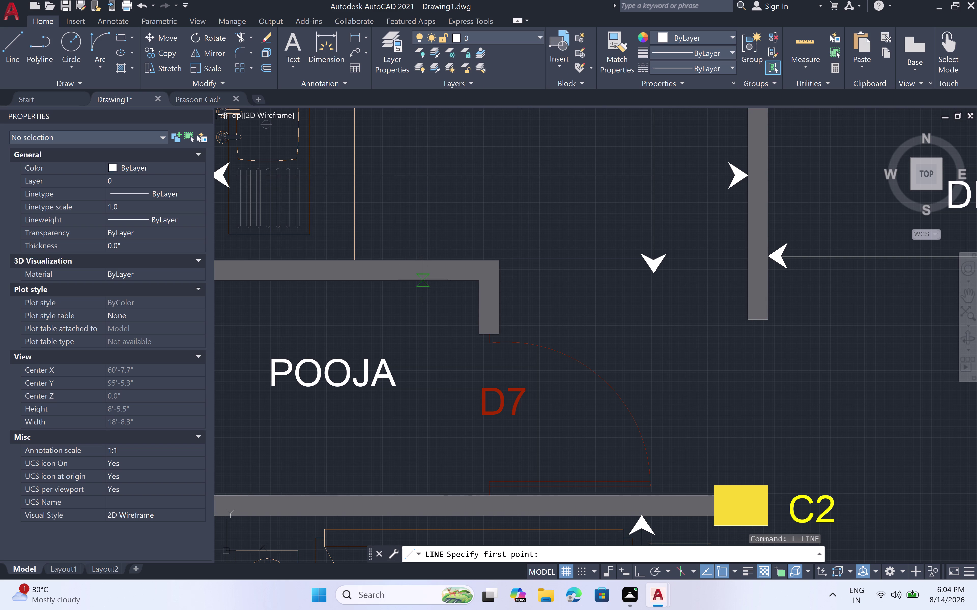
click(423, 280)
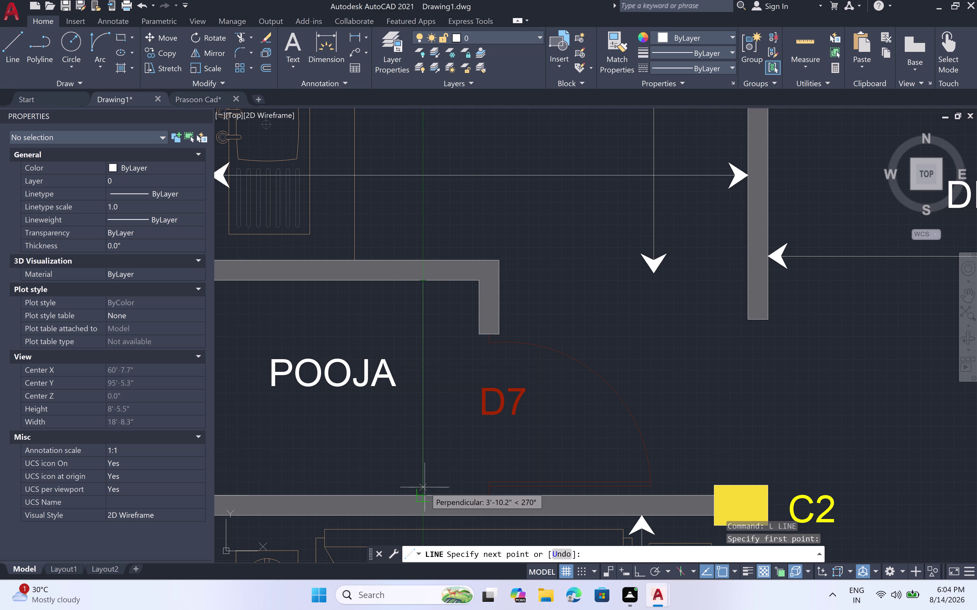
key(F8)
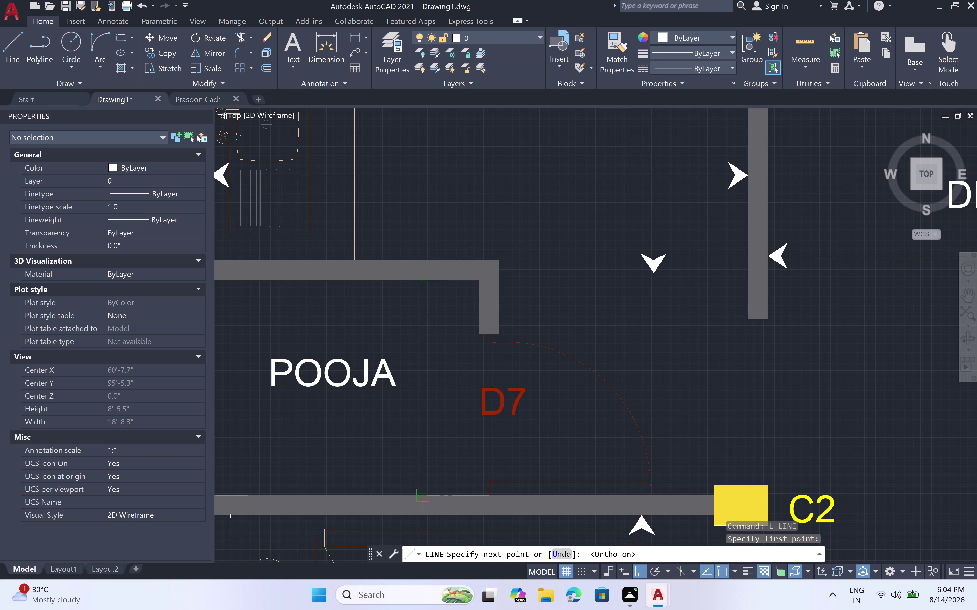
click(420, 494)
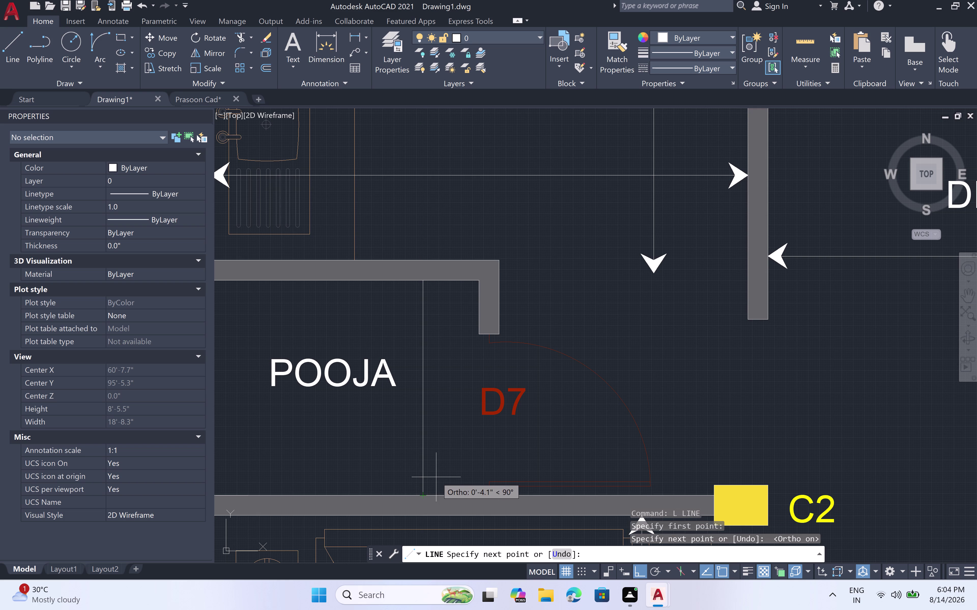
key(Escape)
scroll(down, 3)
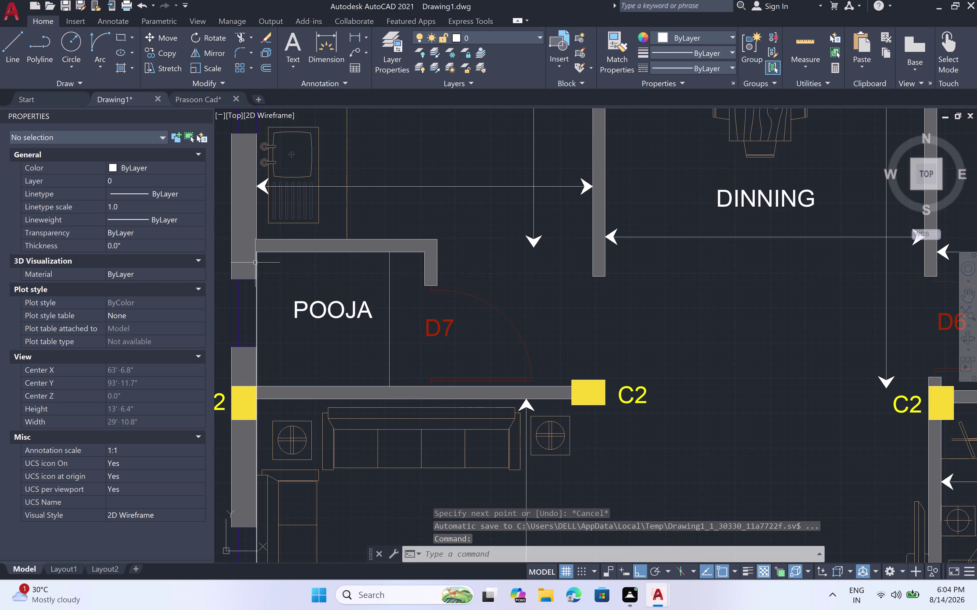
Start another line across the plan, then cancel it unfinished.
key(space)
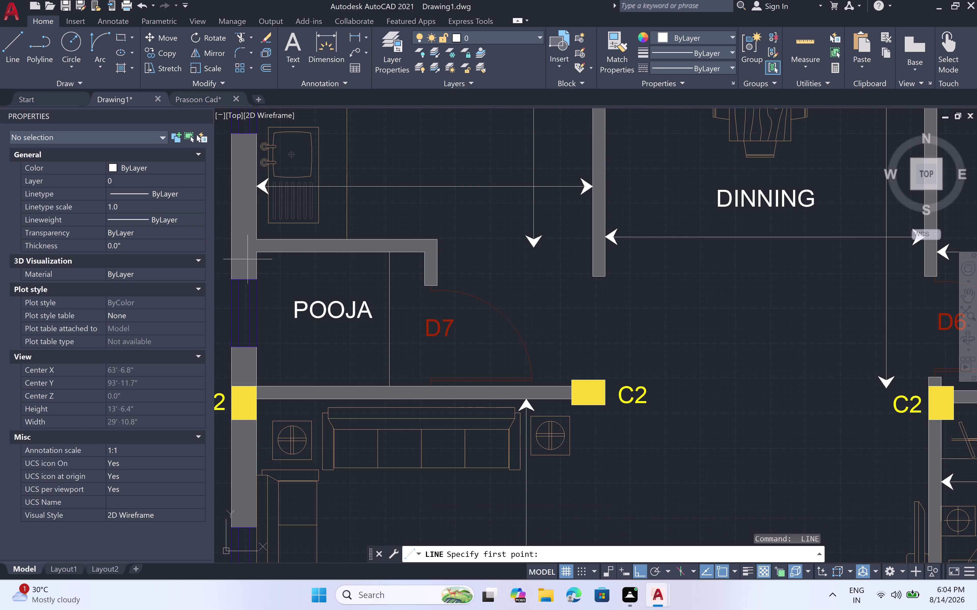
click(259, 271)
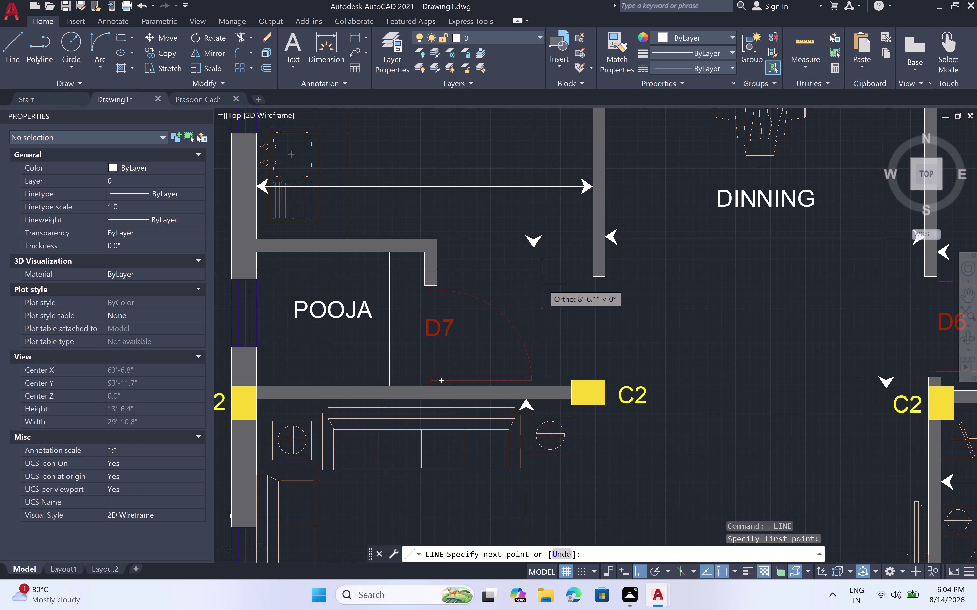
click(421, 269)
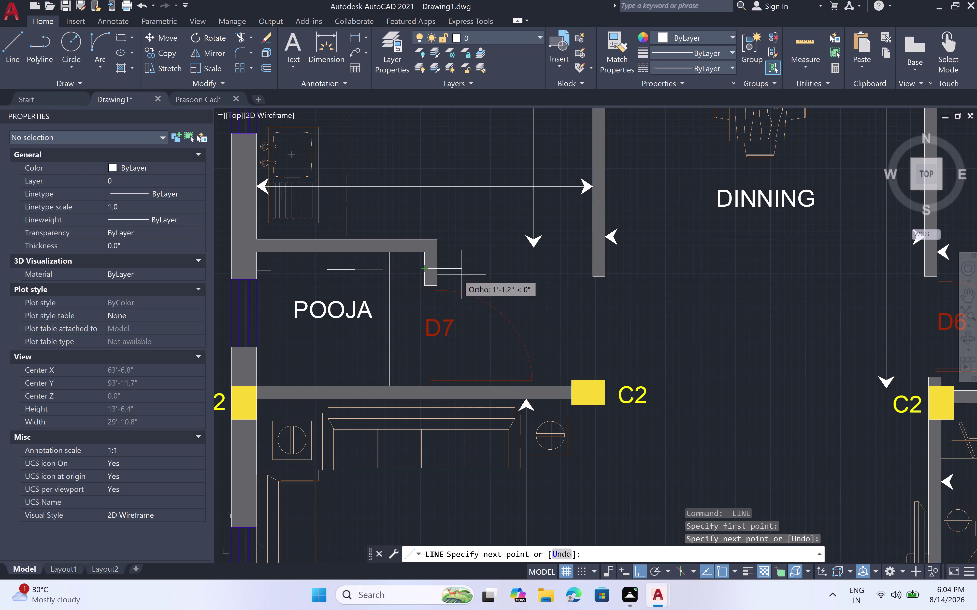
scroll(up, 3)
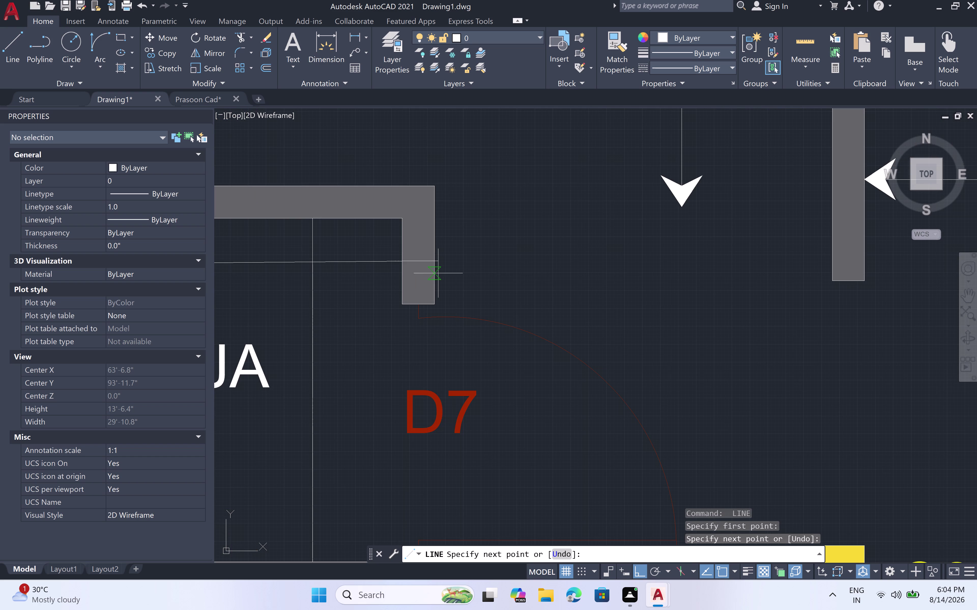
key(Escape)
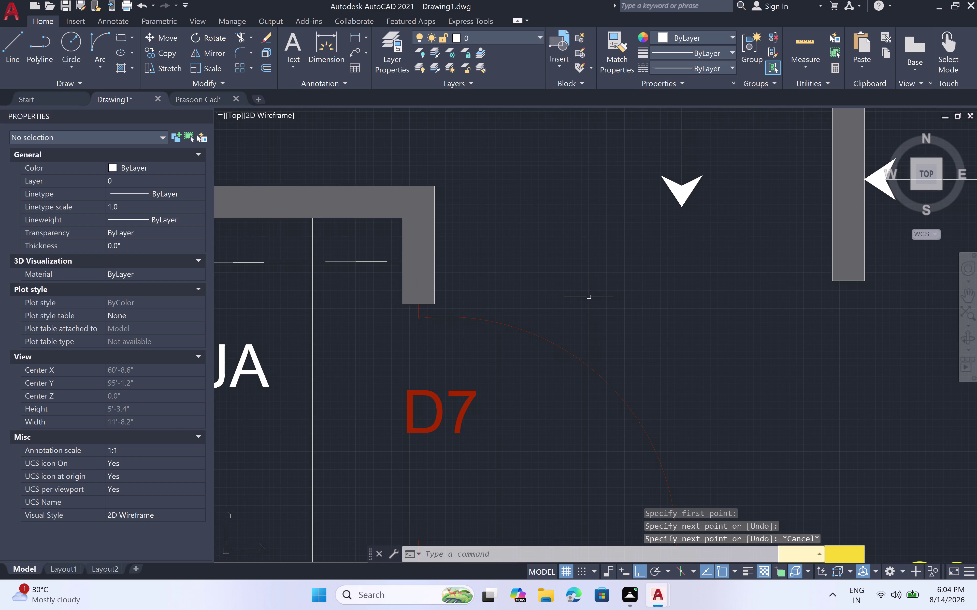
Delete the short stray line inside the Pooja room.
scroll(down, 3)
scroll(down, 3)
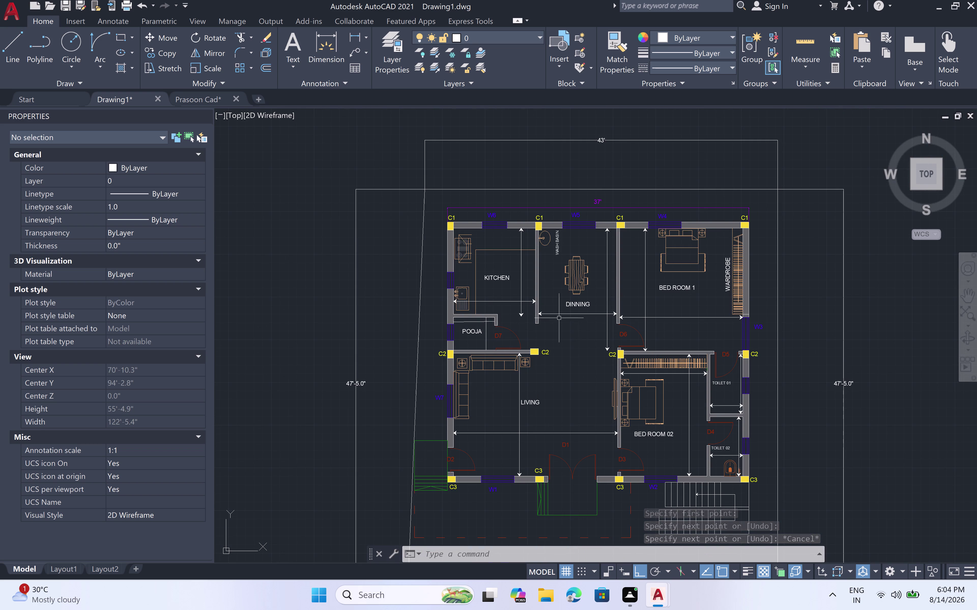
scroll(up, 3)
scroll(down, 3)
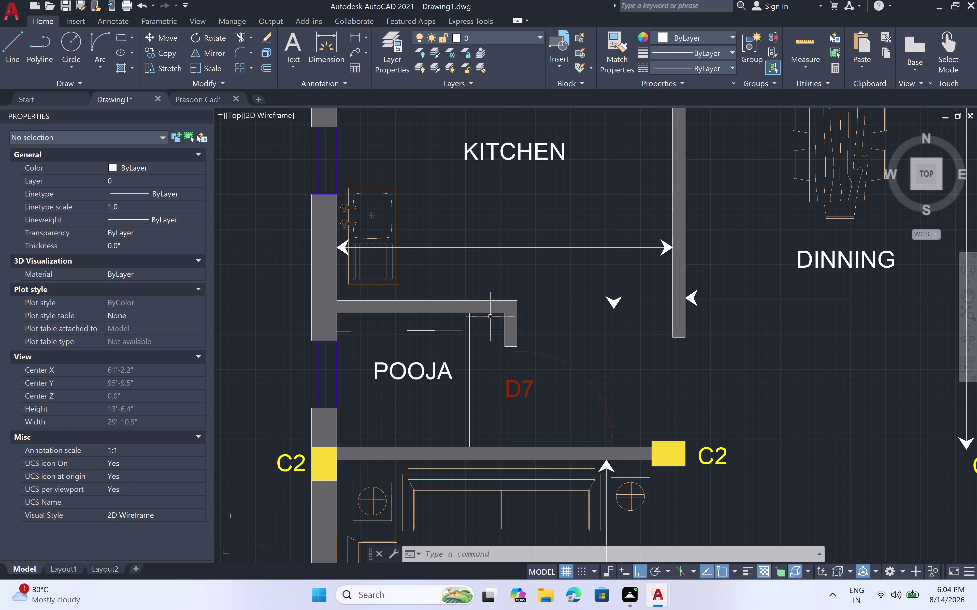
scroll(down, 3)
scroll(up, 3)
double_click(494, 318)
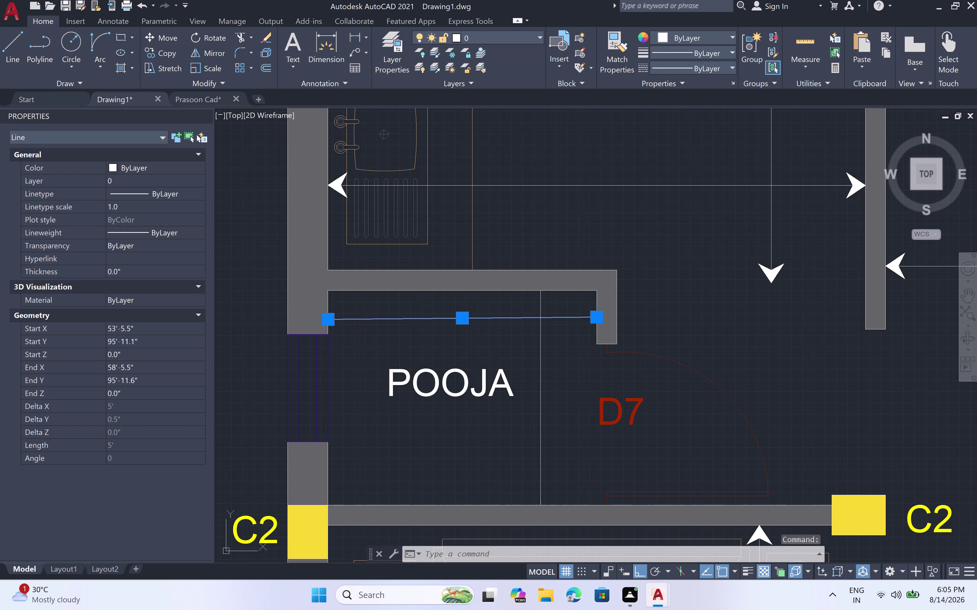
key(Delete)
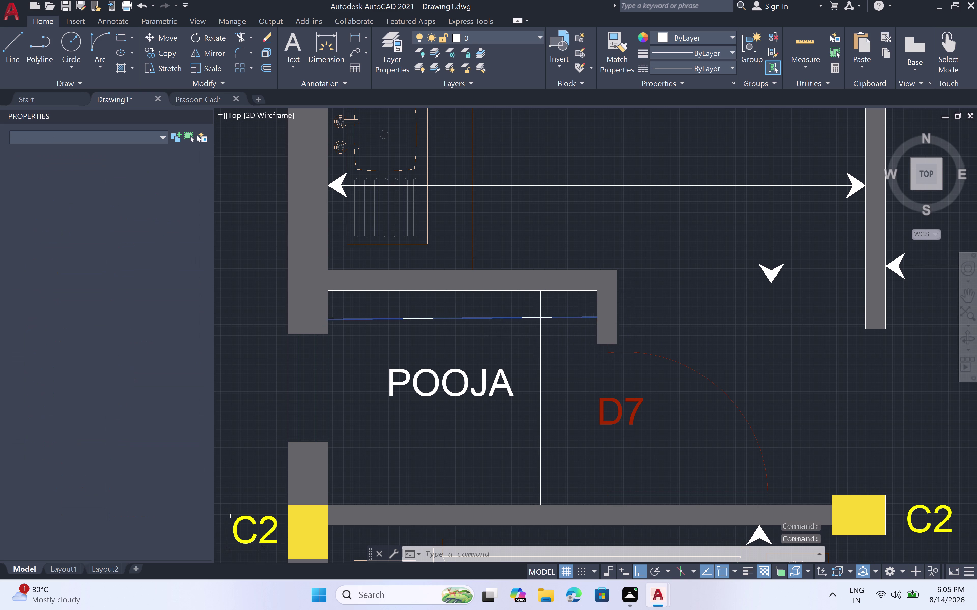
Draw a horizontal line from the Pooja room's left wall toward the right wall, then undo and exit.
text(L)
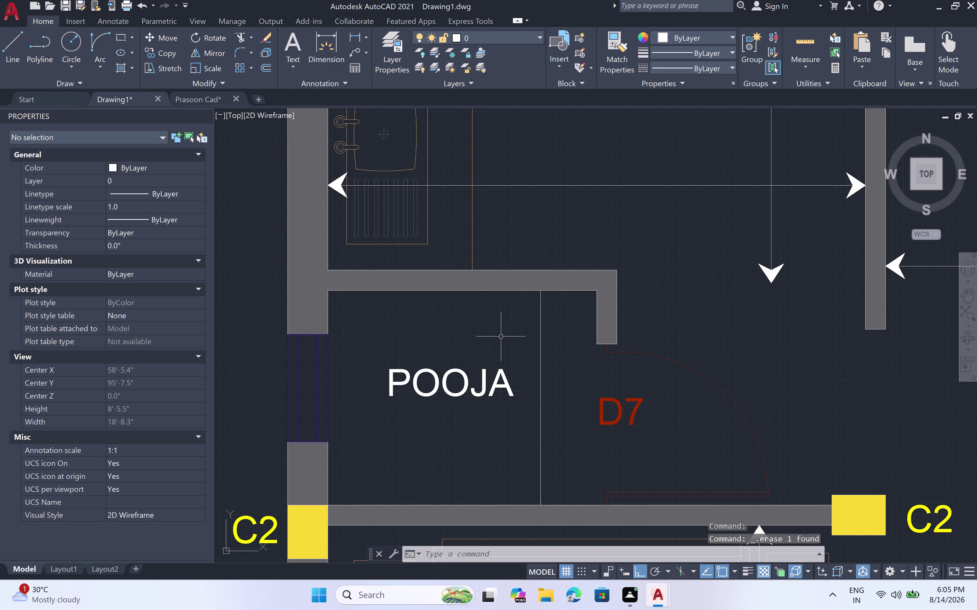
key(space)
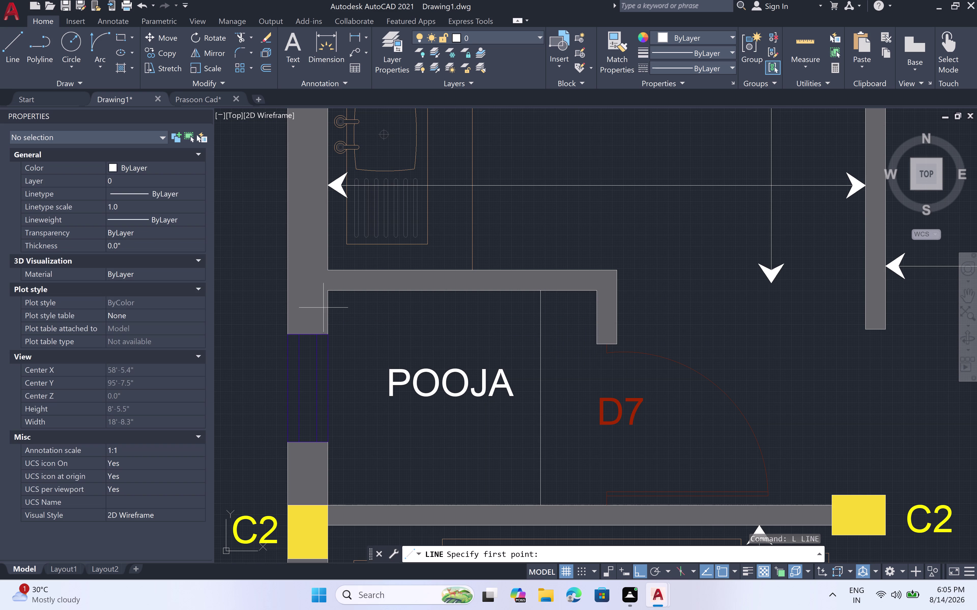
double_click(328, 315)
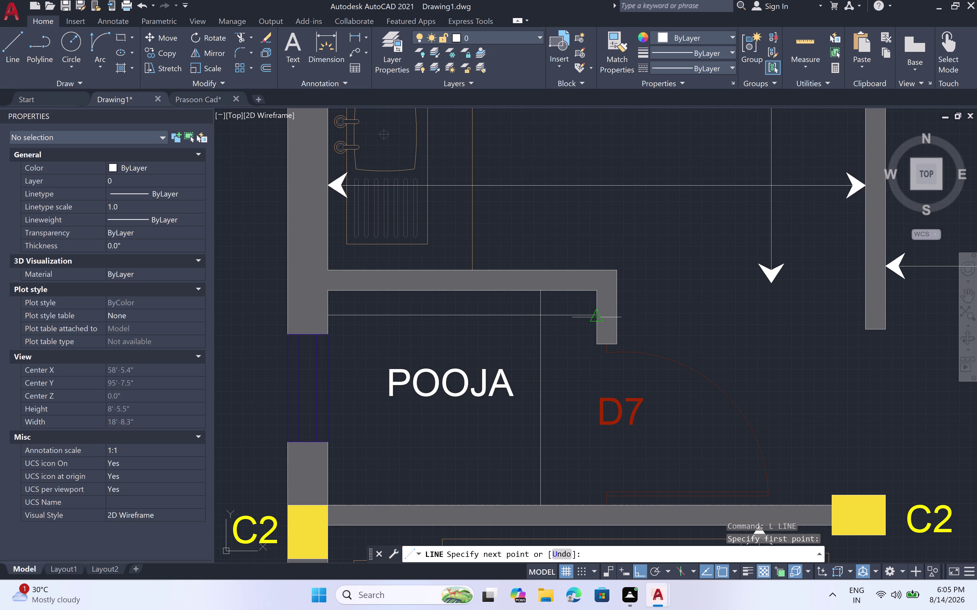
click(597, 321)
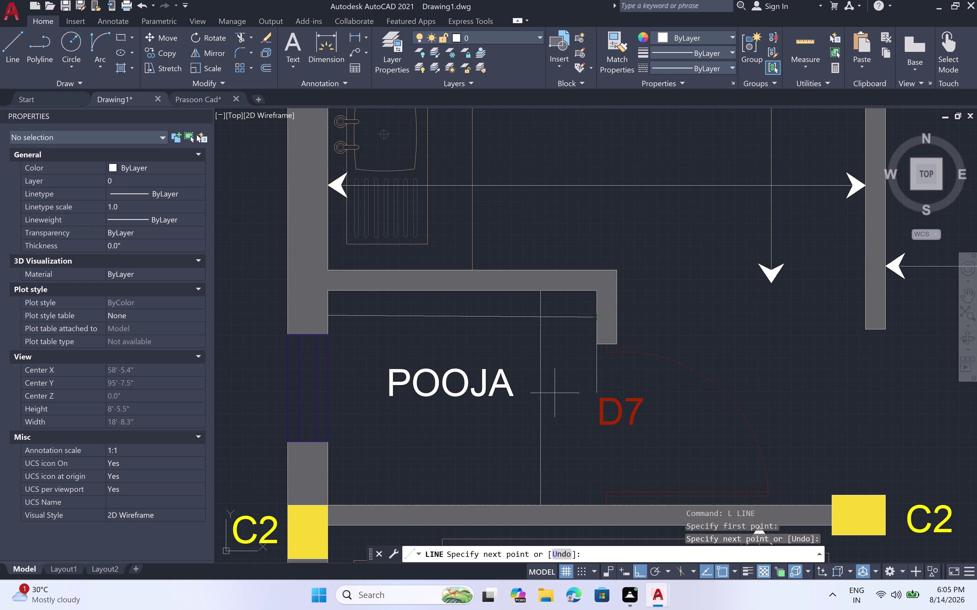
key(ctrl+z)
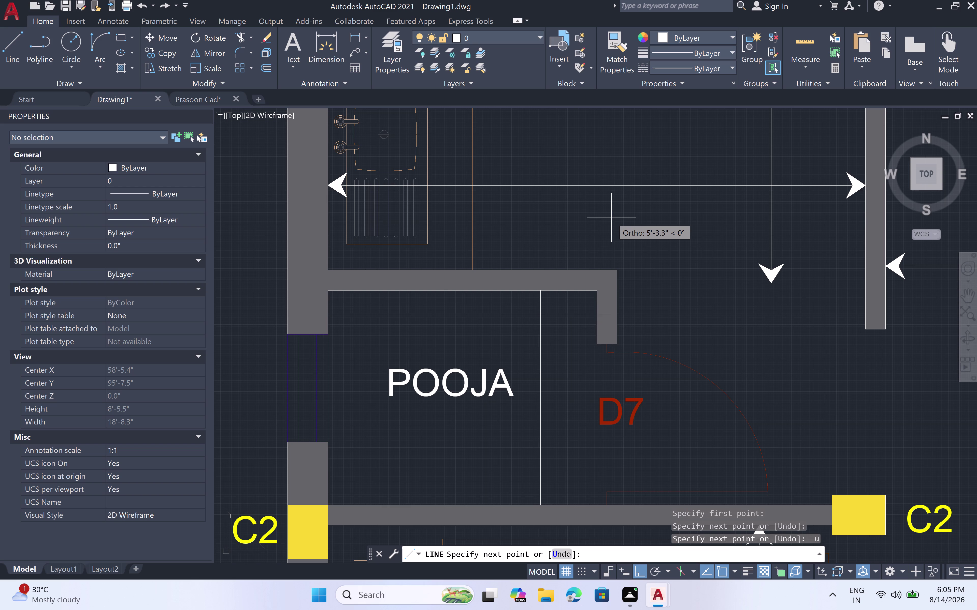
click(596, 212)
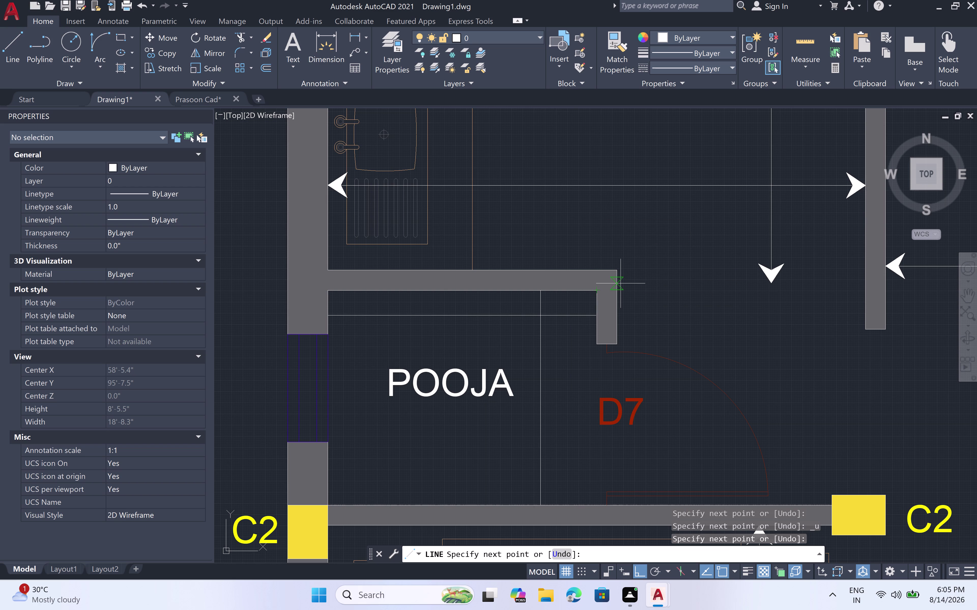
key(Escape)
scroll(down, 3)
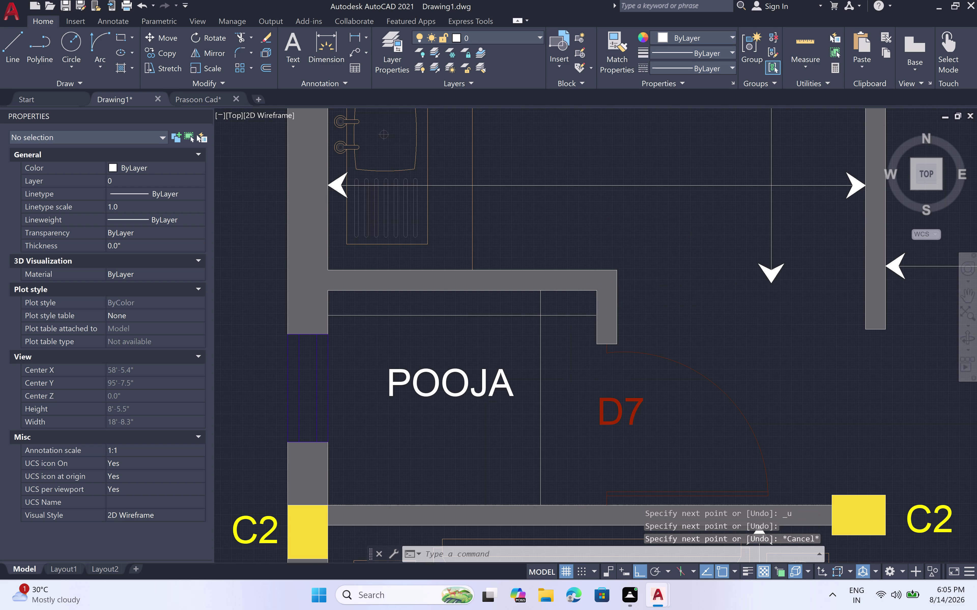
scroll(down, 3)
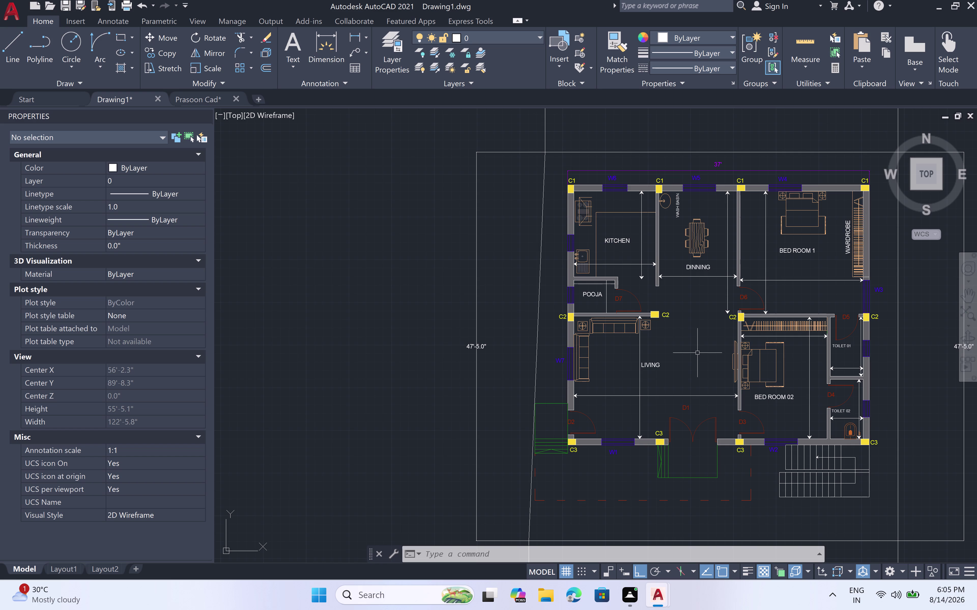
scroll(down, 3)
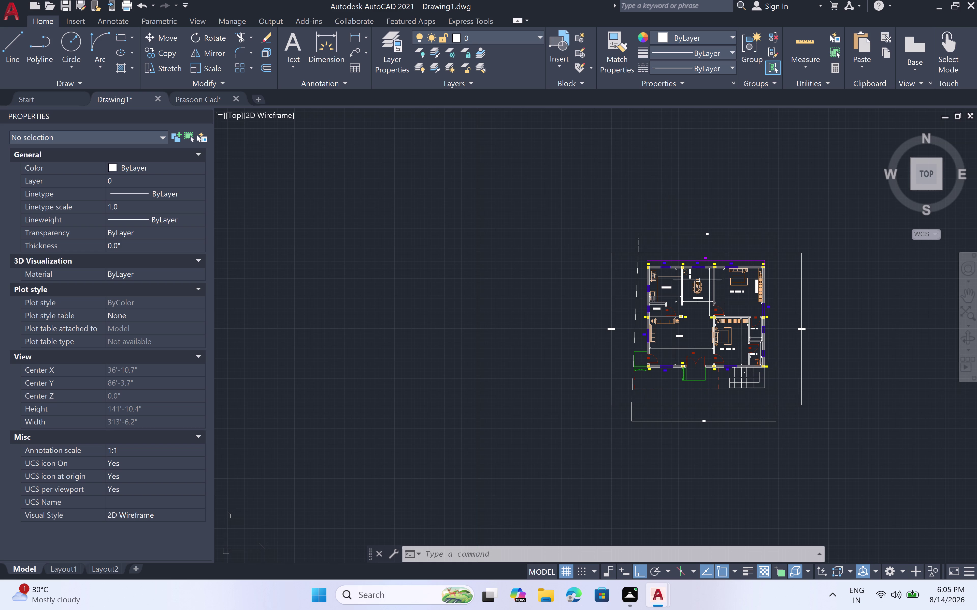
scroll(up, 3)
scroll(down, 3)
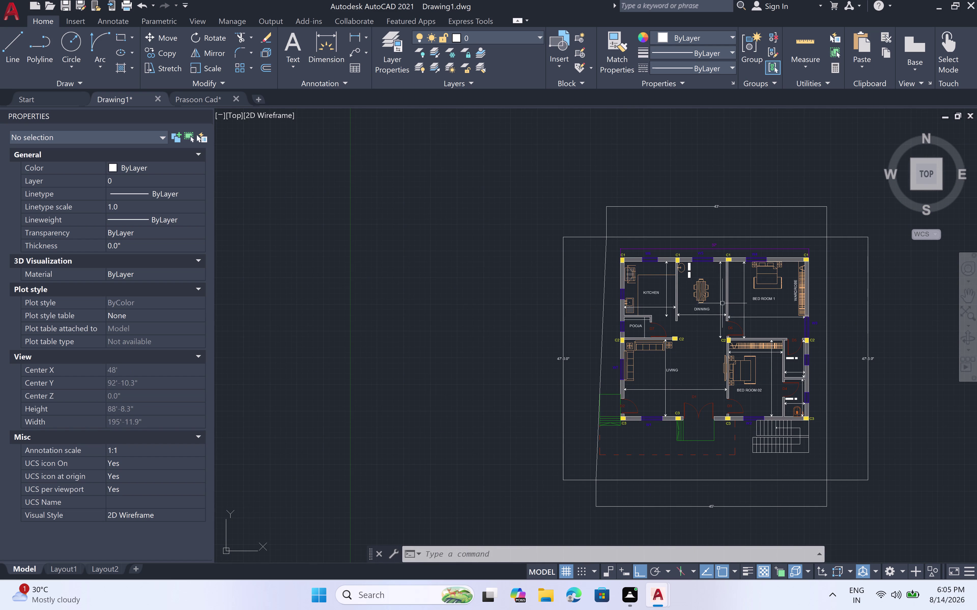
scroll(up, 3)
scroll(up, 3)
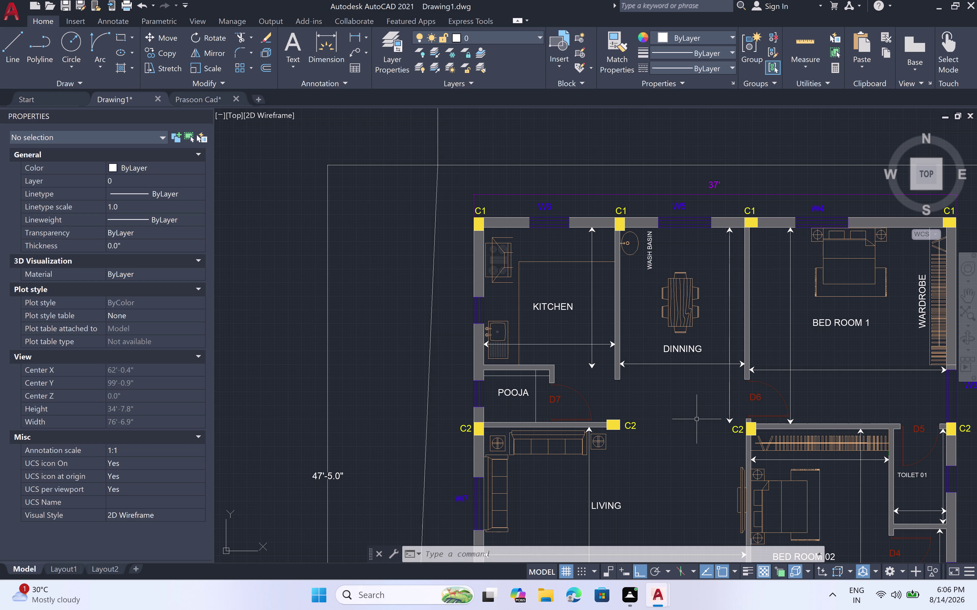
click(738, 354)
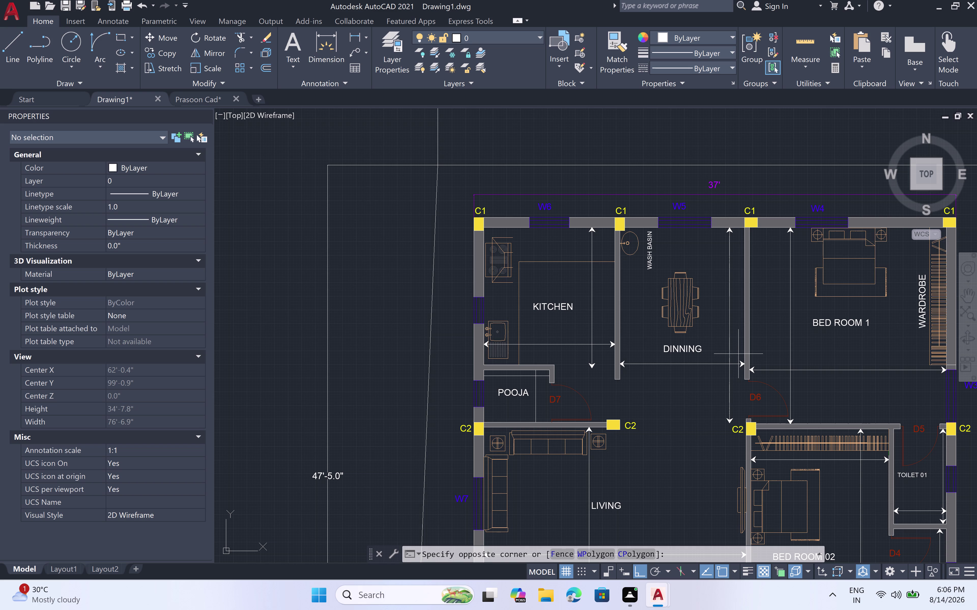